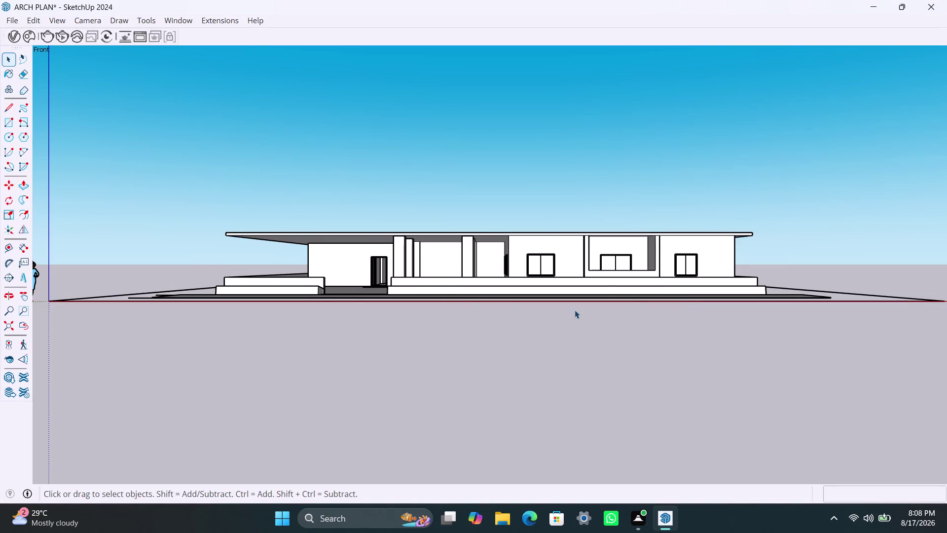
Launch Snipping Tool from Start and begin a new capture.
click(330, 522)
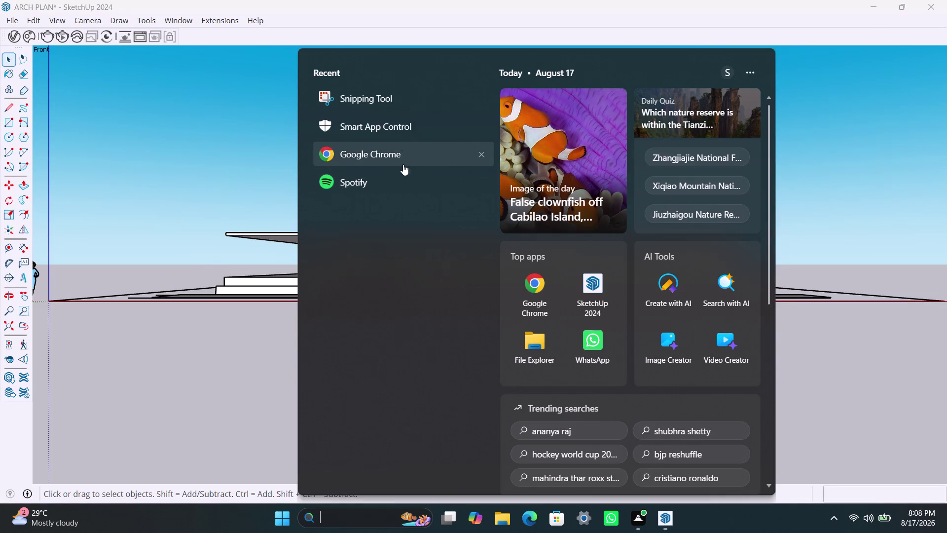
click(394, 108)
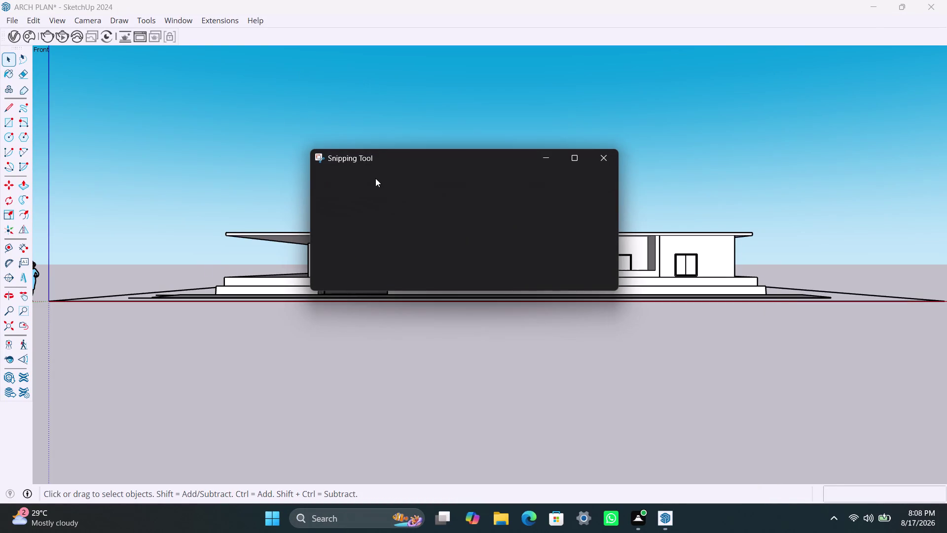
click(342, 185)
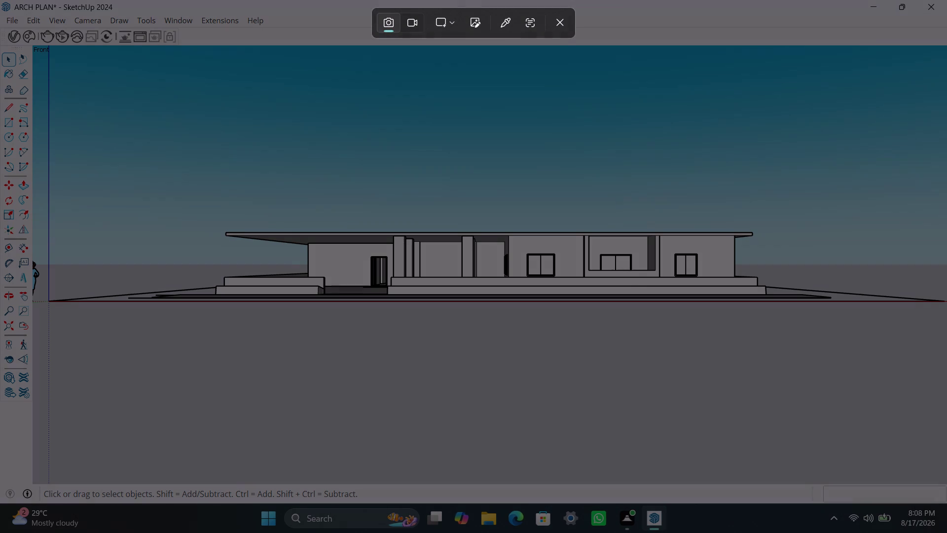
Capture a rectangle around the house's front elevation in SketchUp.
drag(128, 184, 390, 374)
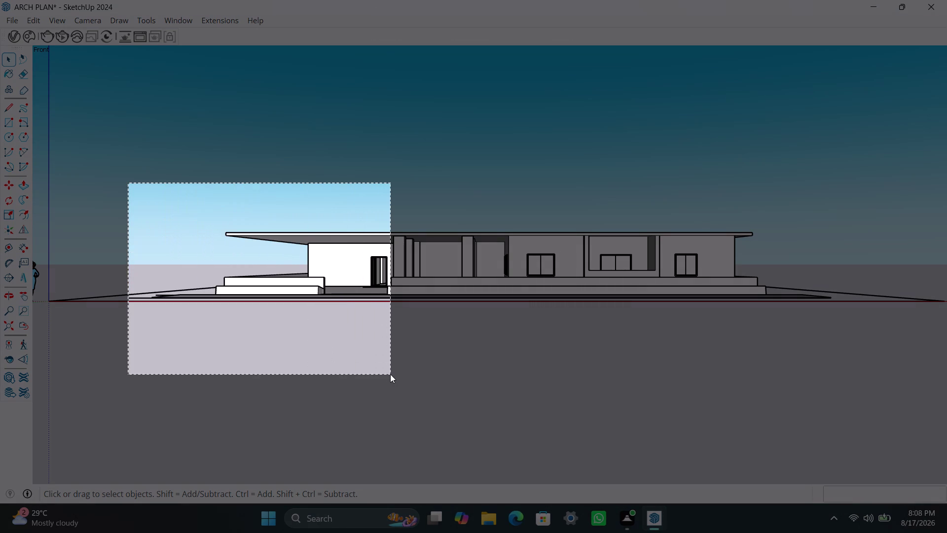
drag(390, 374, 563, 297)
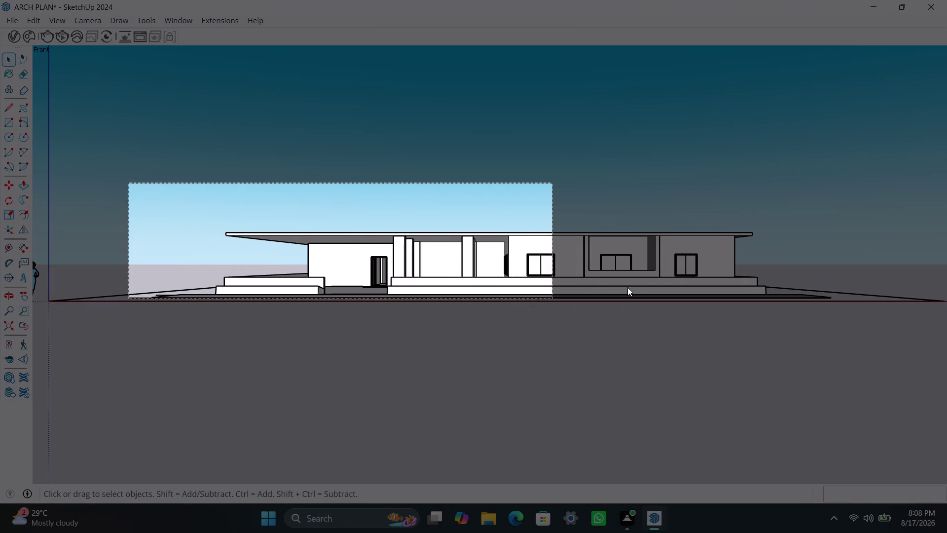
drag(563, 297, 861, 338)
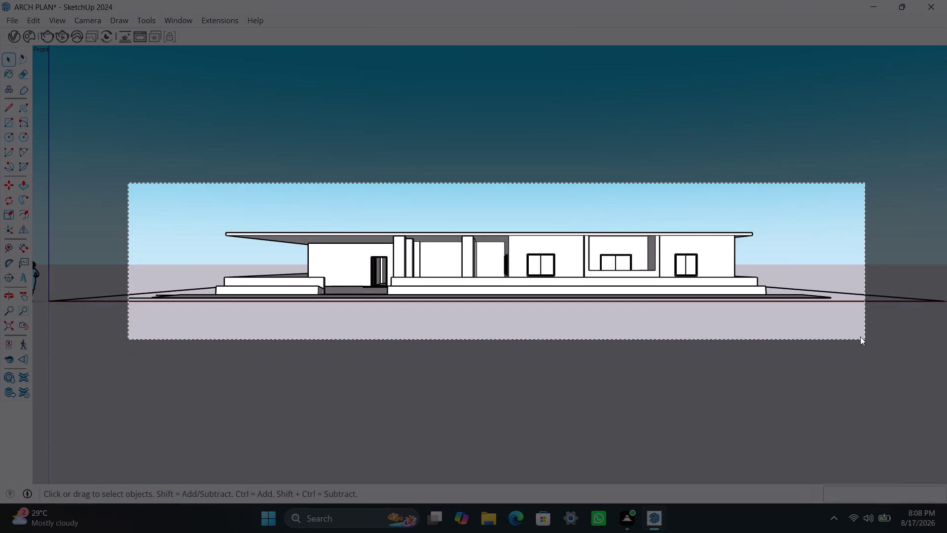
drag(862, 337, 861, 310)
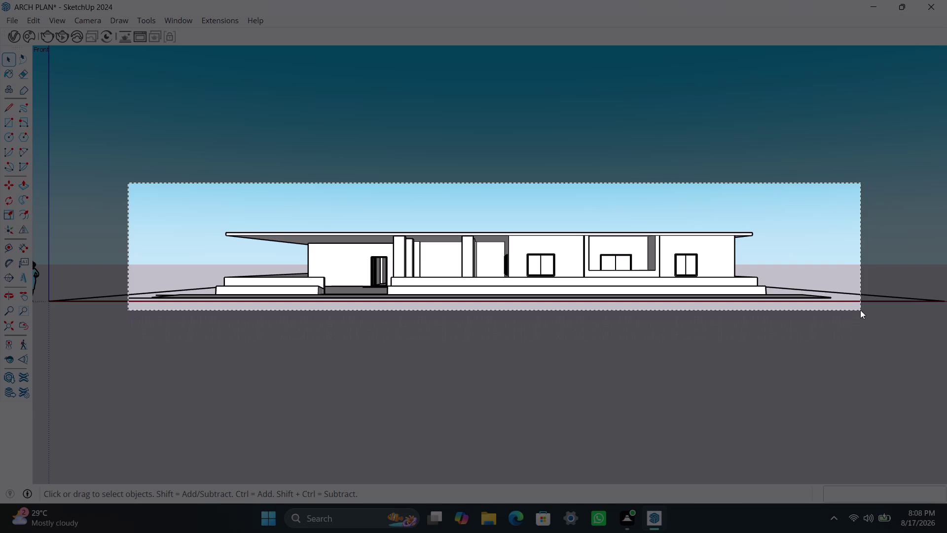
drag(860, 310, 847, 314)
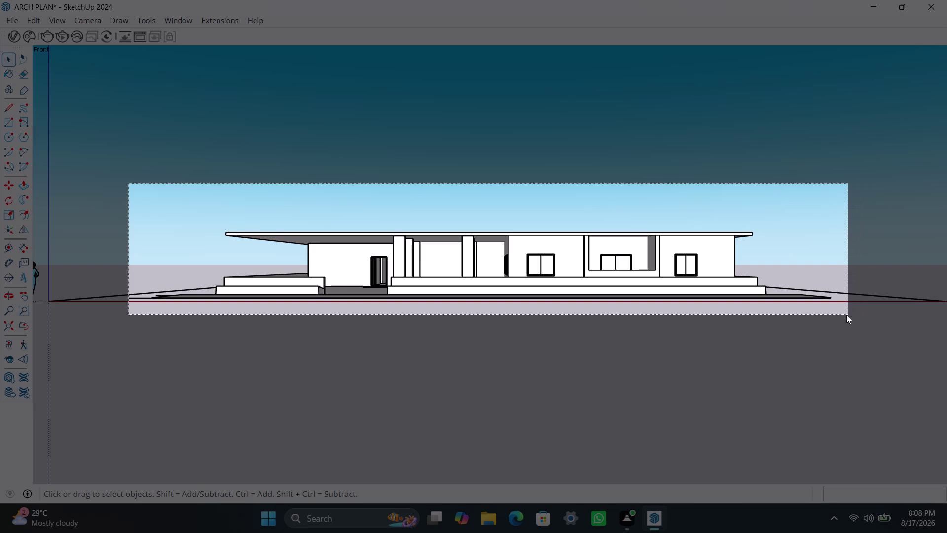
drag(848, 315, 819, 316)
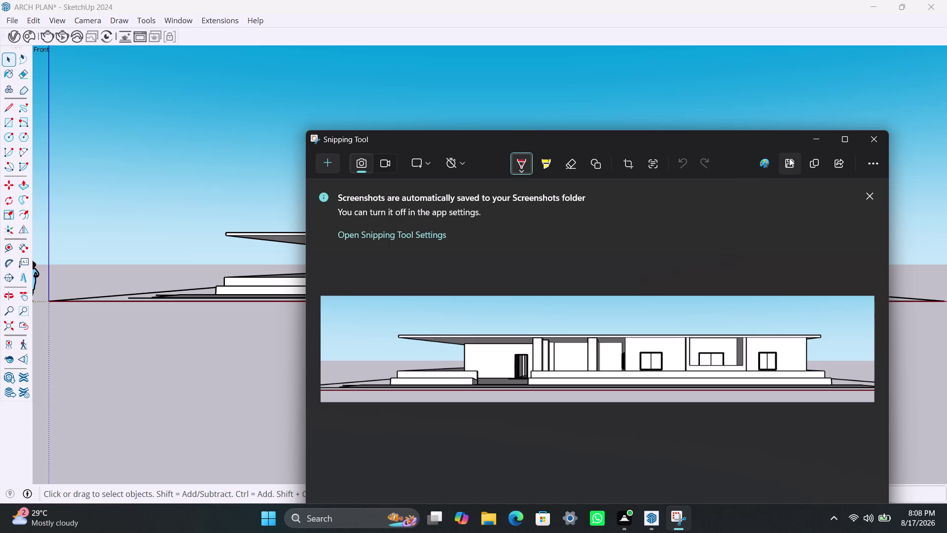
Name the snip 'FRONT VIEW 3BHK' in the Save As dialog.
click(789, 158)
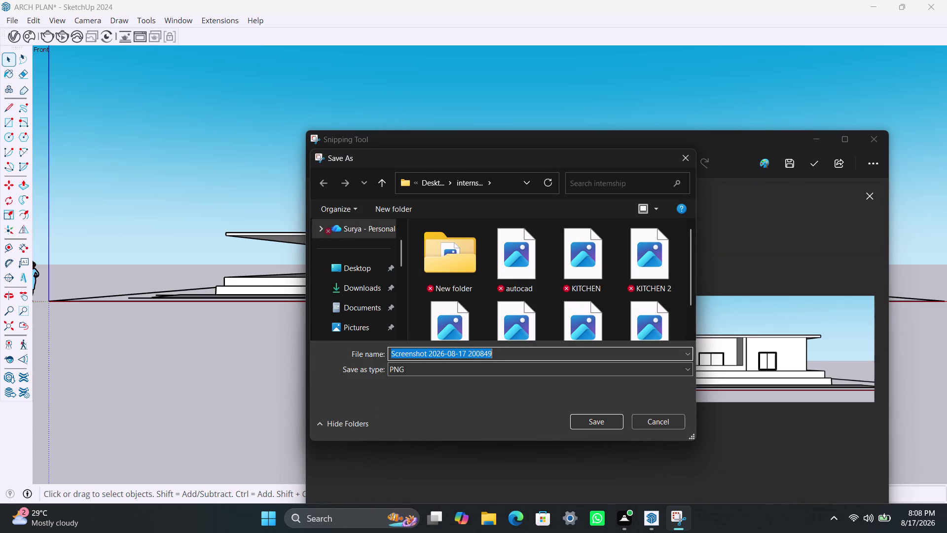
drag(495, 354, 382, 343)
text(FRONT)
key(space)
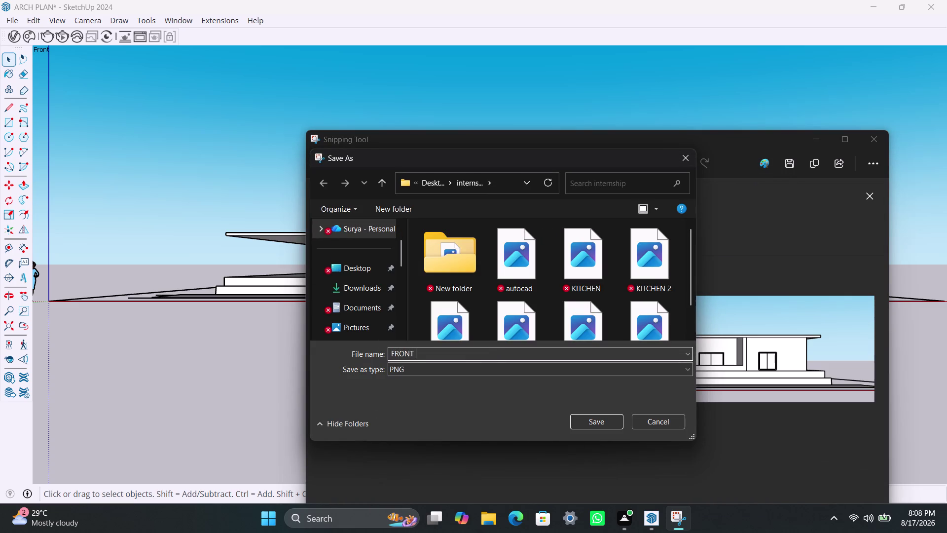
text(VIEW)
key(space)
key(space)
key(BackSpace)
text(3)
text(BHK)
Save it into Desktop > internship and close Snipping Tool.
double_click(364, 258)
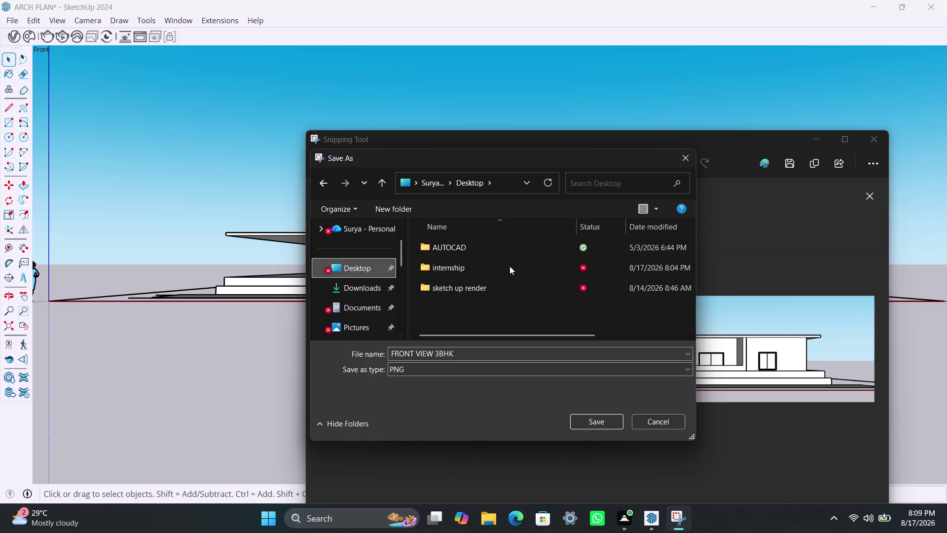
double_click(488, 279)
double_click(367, 269)
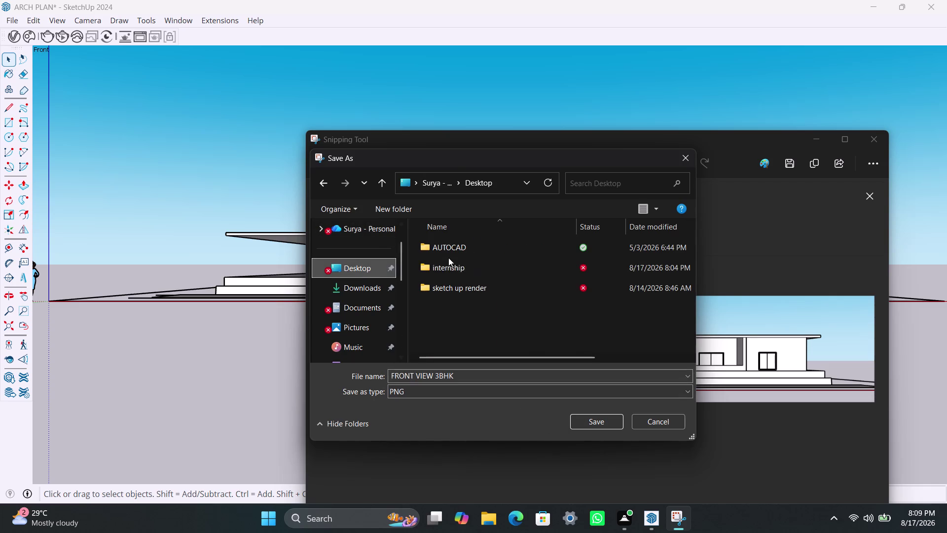
click(448, 258)
double_click(449, 269)
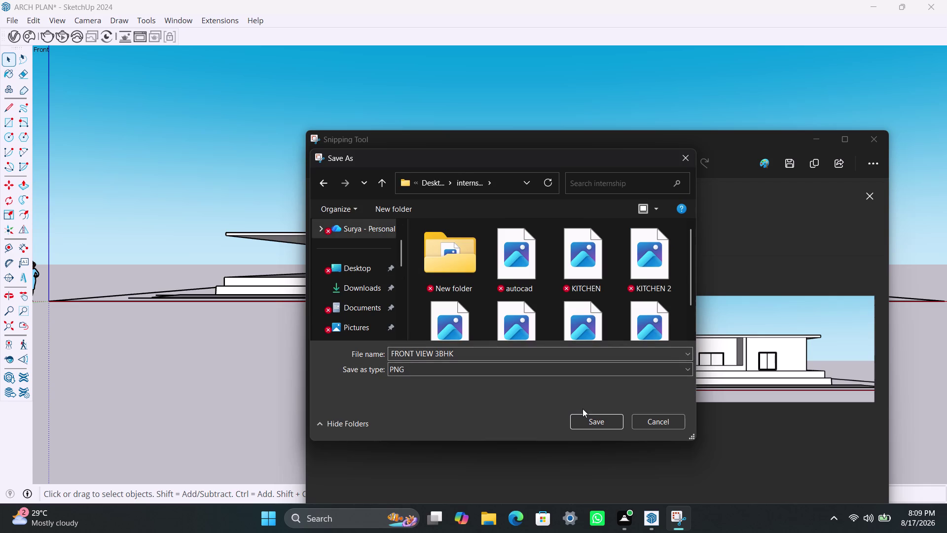
click(589, 428)
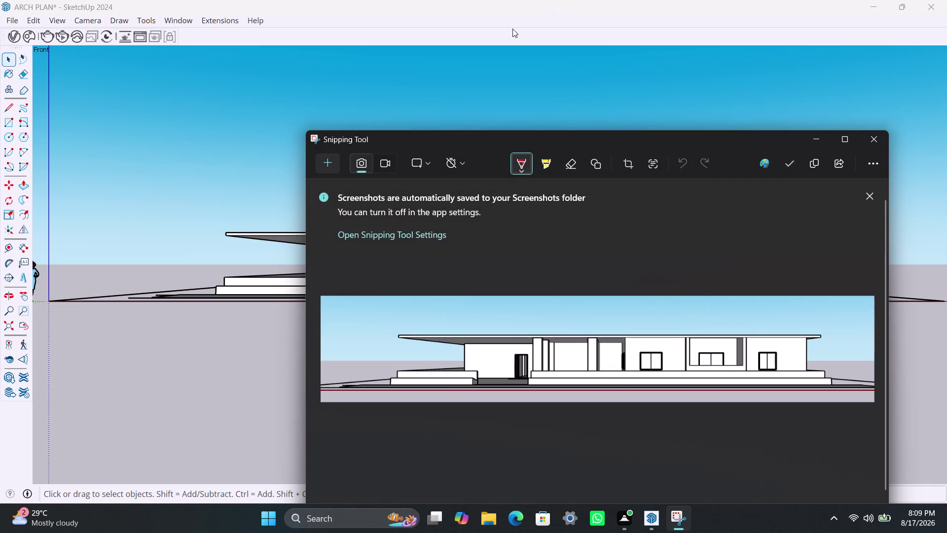
click(878, 146)
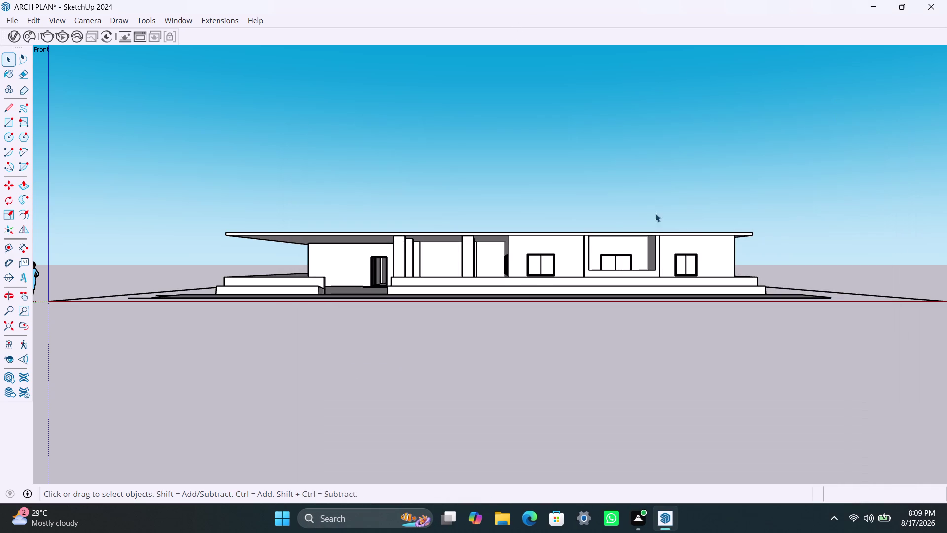
Orbit and zoom to view the house from above, the front and the side.
middle_drag(479, 265, 470, 352)
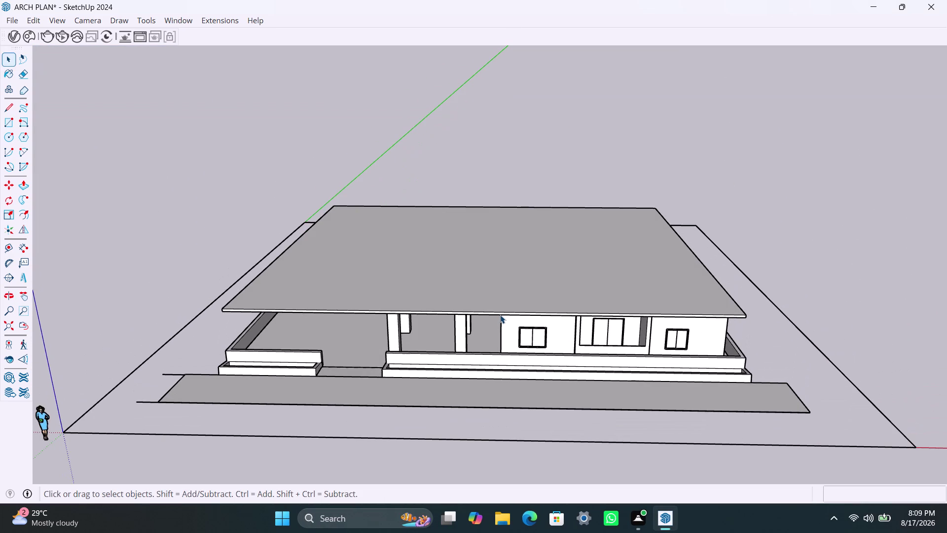
middle_drag(515, 336, 445, 256)
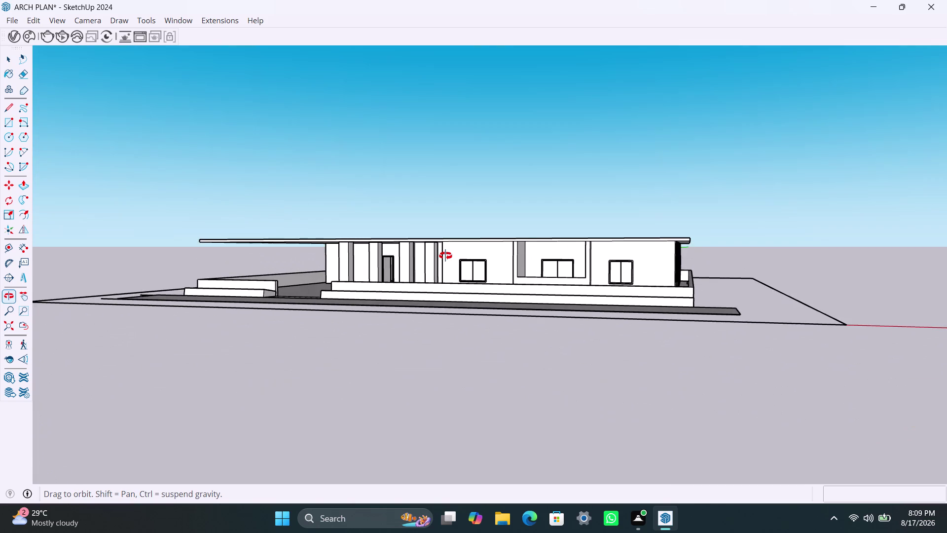
middle_drag(446, 256, 337, 276)
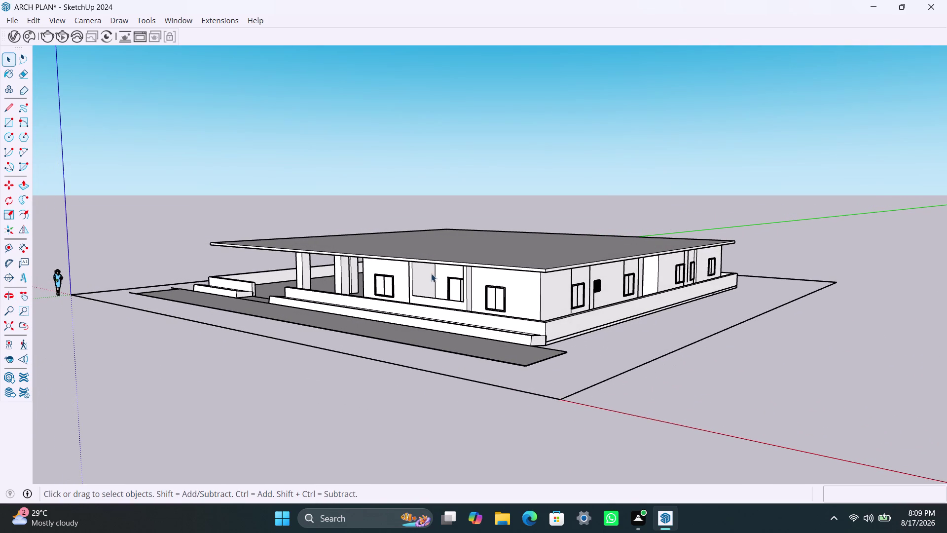
scroll(up, 3)
scroll(up, 3)
middle_drag(467, 284, 442, 283)
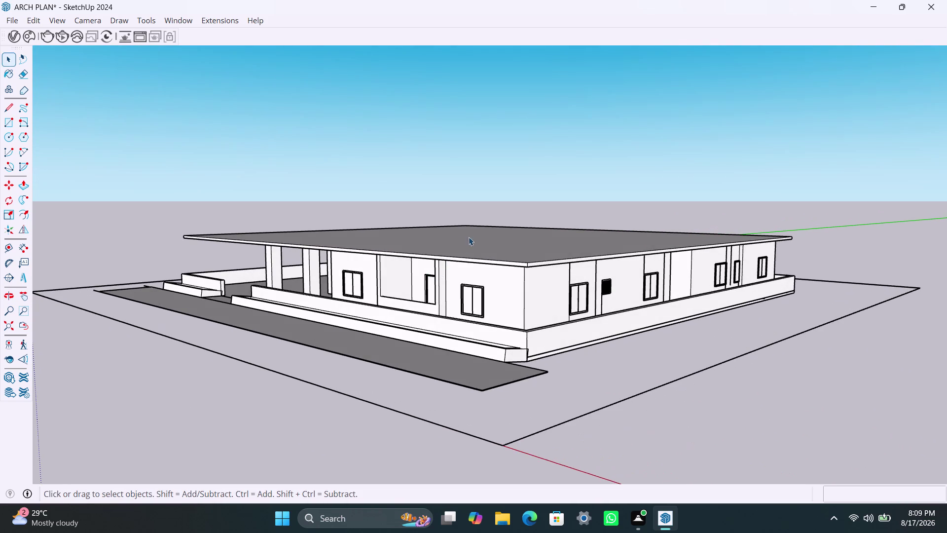
scroll(up, 3)
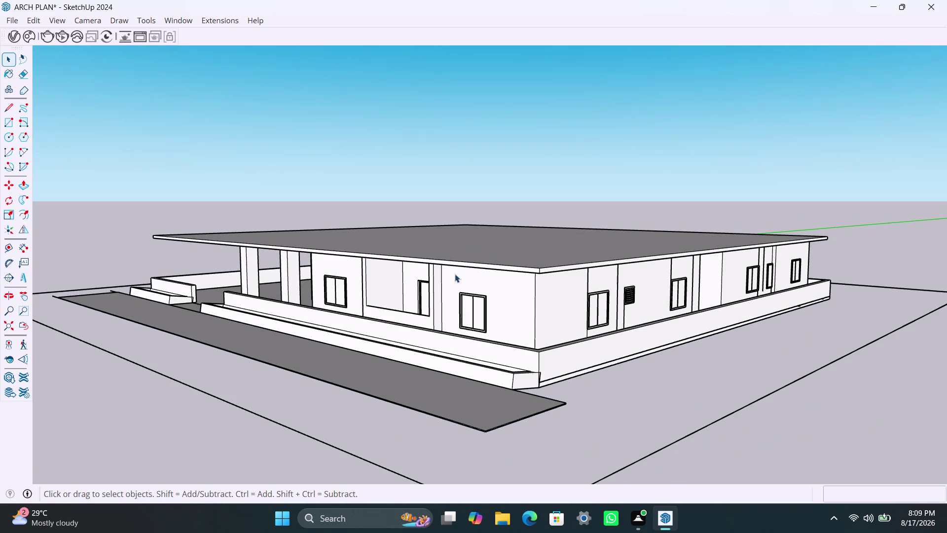
middle_drag(473, 313, 495, 319)
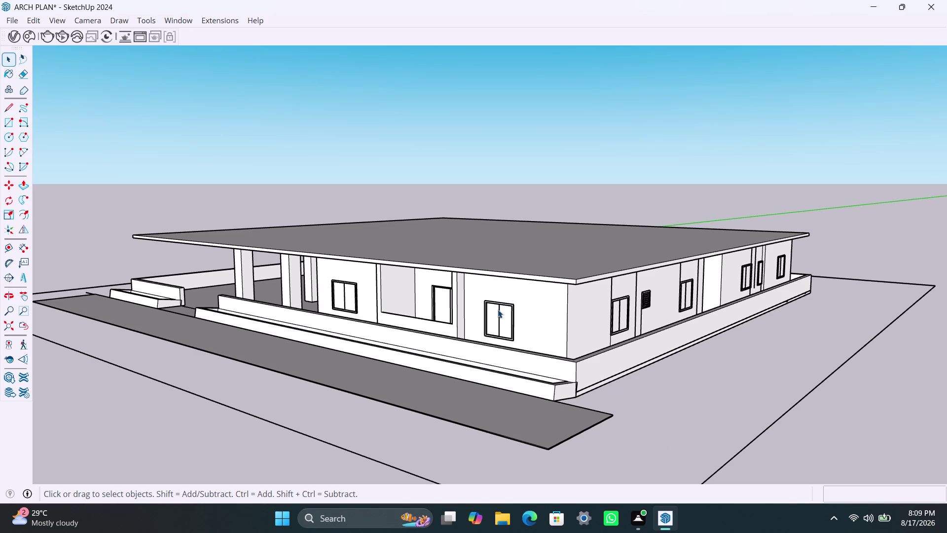
Orbit along the porch columns around to the rear courtyard, then return to Select.
middle_drag(512, 329, 540, 331)
middle_drag(540, 330, 750, 332)
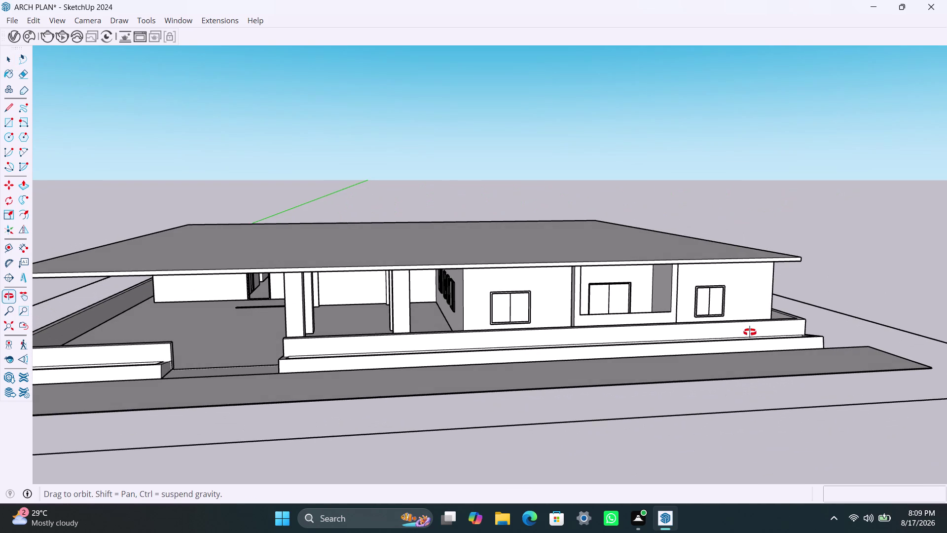
middle_drag(749, 332, 723, 331)
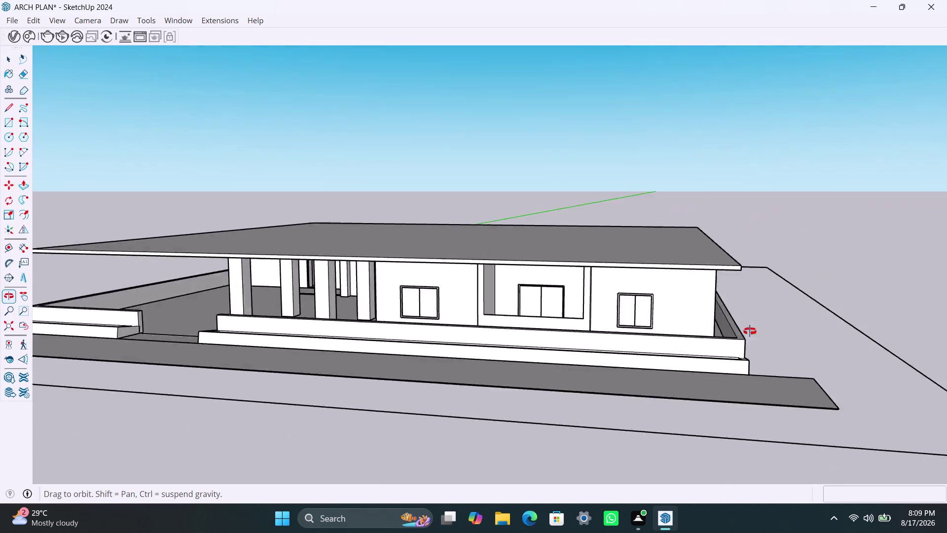
middle_drag(723, 331, 946, 310)
scroll(down, 3)
middle_drag(427, 355, 464, 343)
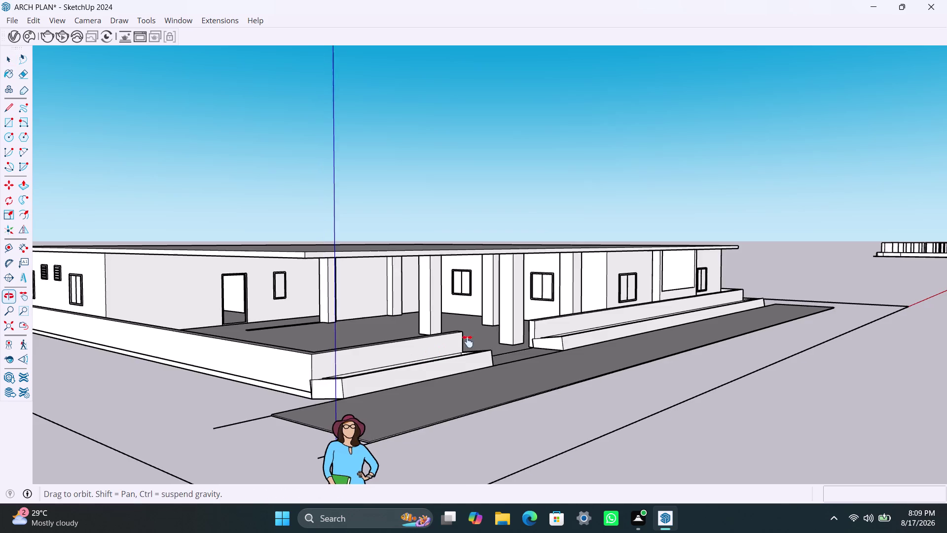
middle_drag(464, 342, 484, 331)
key(space)
click(490, 406)
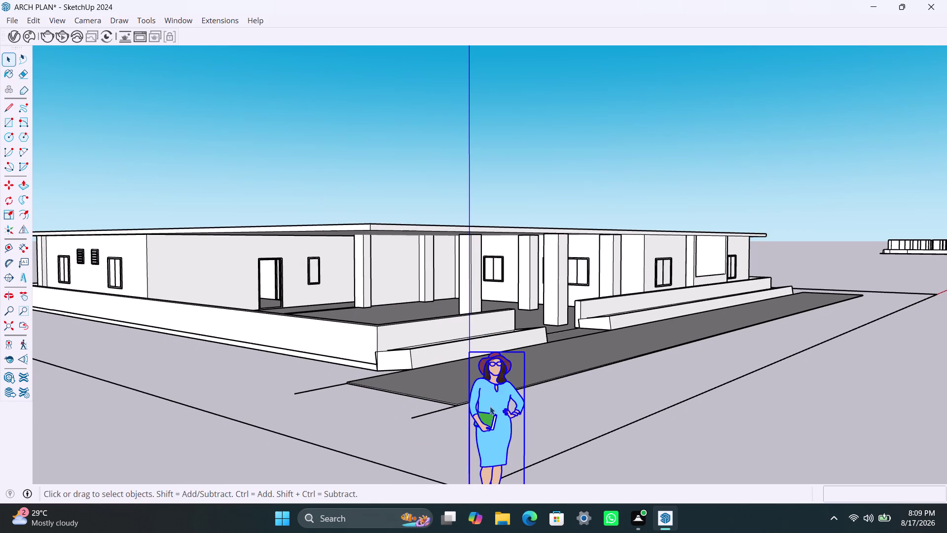
key(Delete)
click(423, 413)
key(Delete)
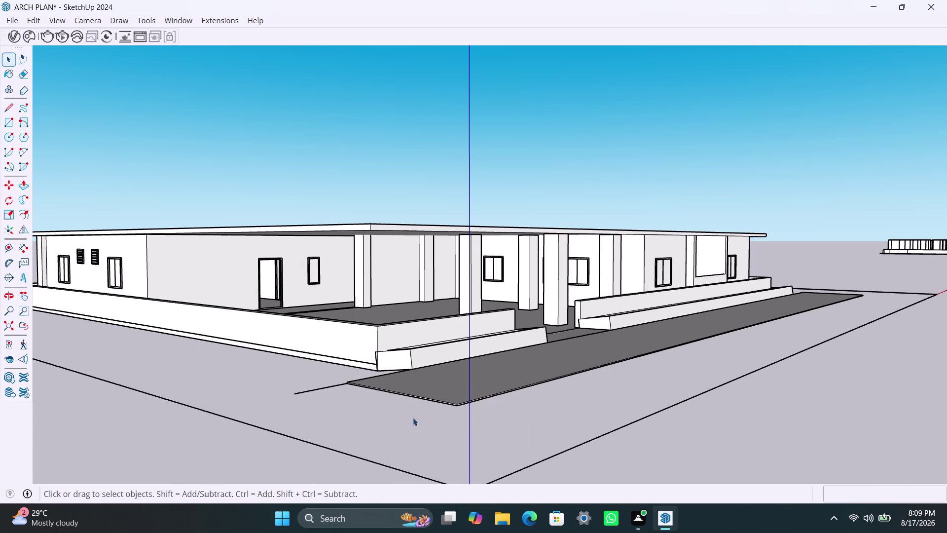
click(316, 389)
key(Delete)
scroll(down, 3)
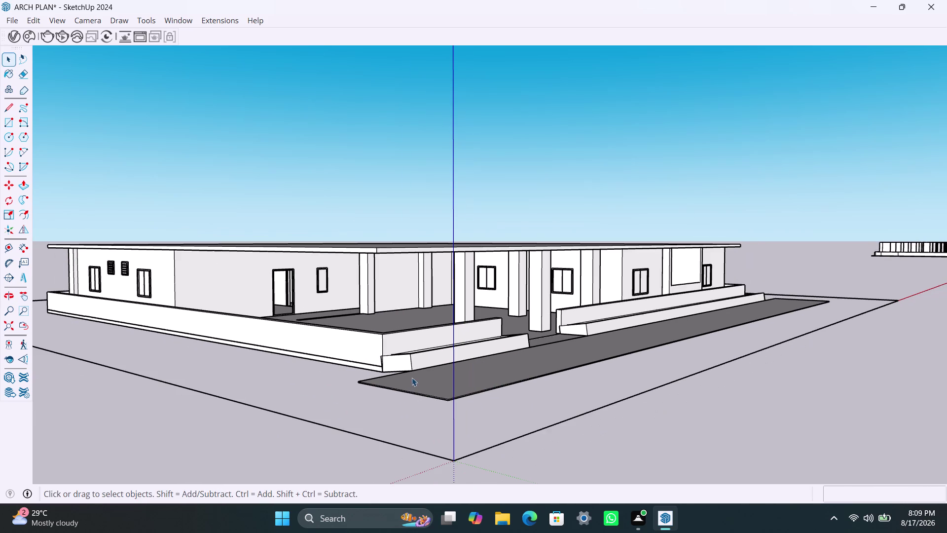
middle_drag(412, 377, 410, 413)
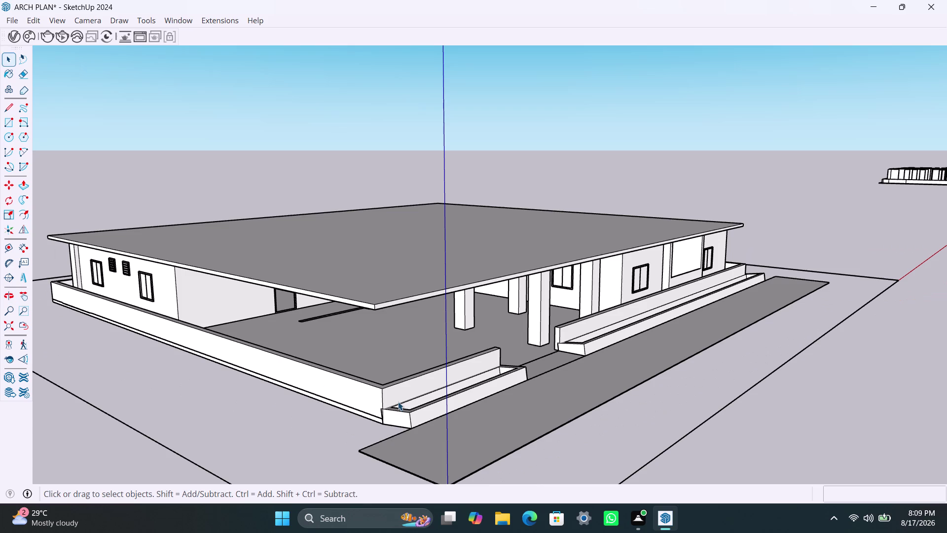
middle_drag(398, 401, 402, 345)
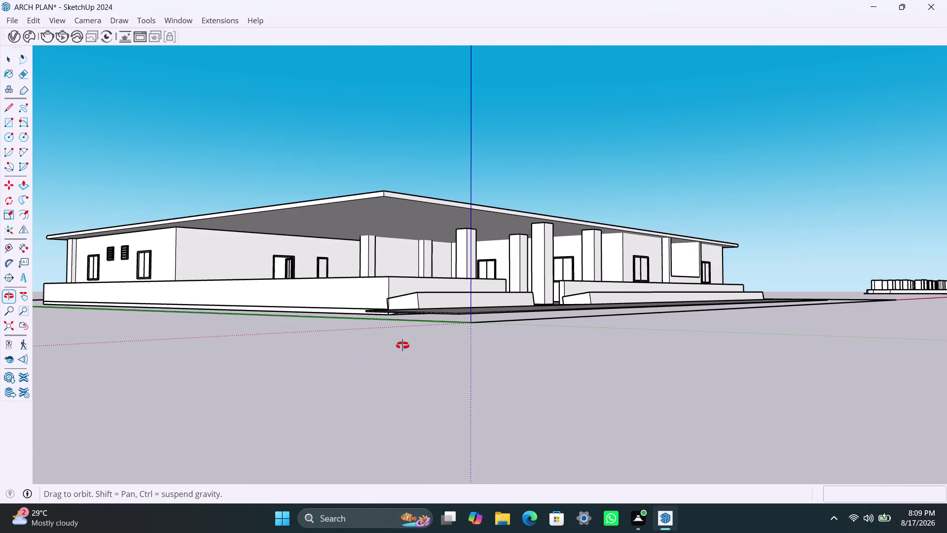
middle_drag(402, 345, 400, 375)
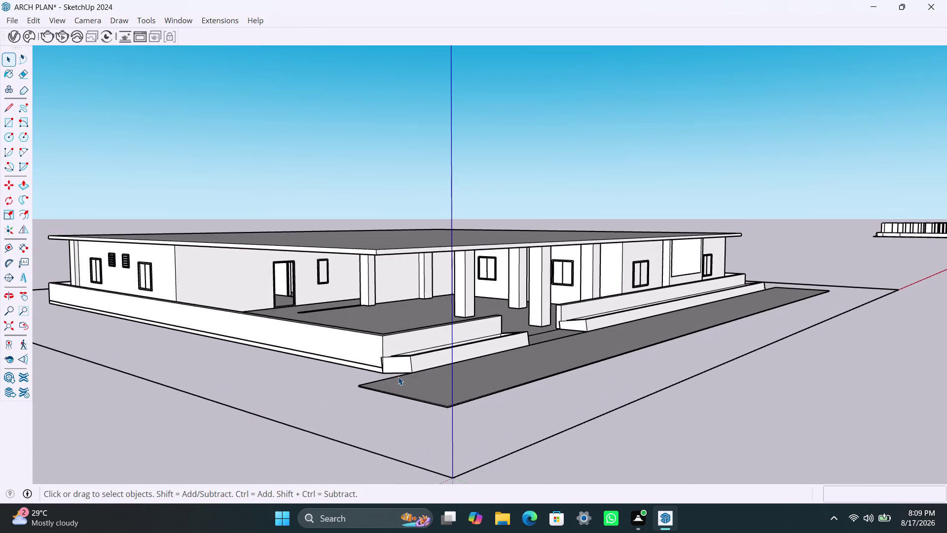
scroll(up, 3)
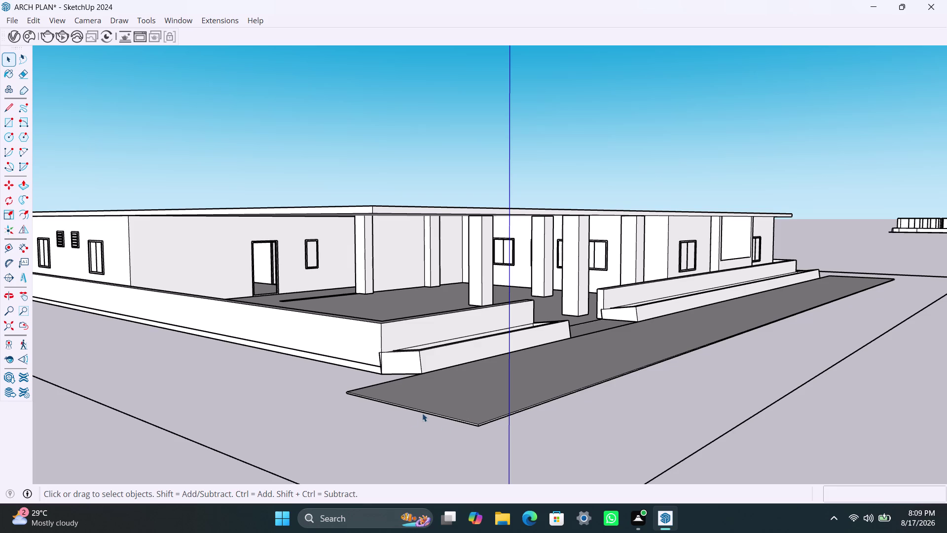
middle_drag(446, 380, 468, 360)
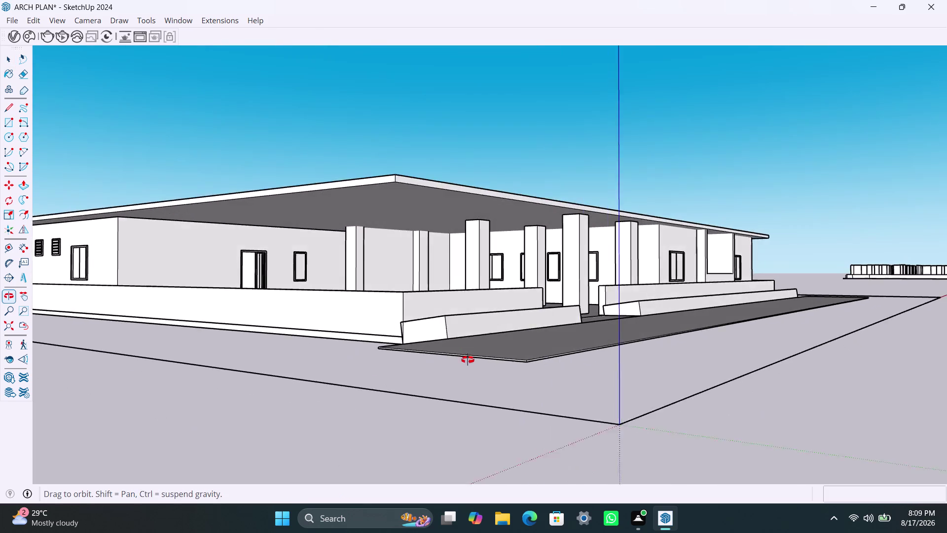
middle_drag(467, 359, 505, 371)
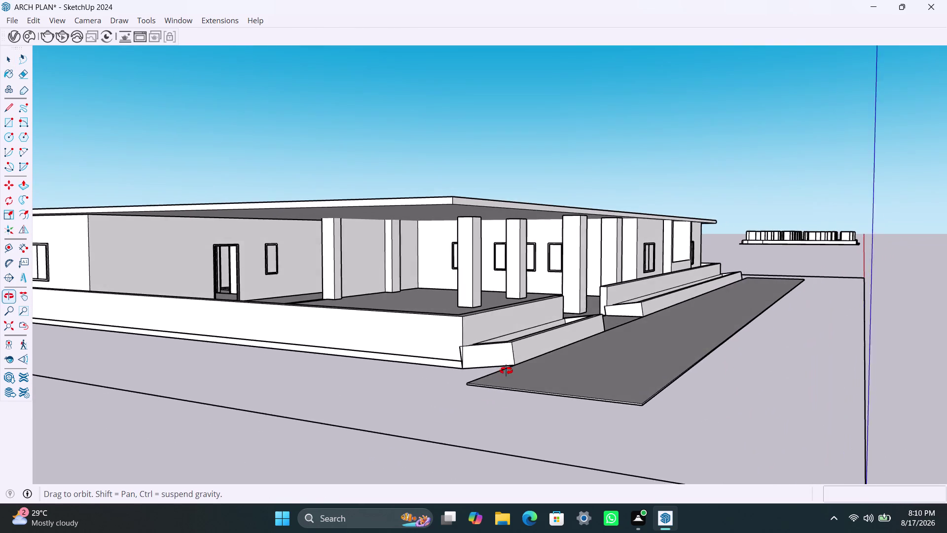
middle_drag(505, 371, 415, 394)
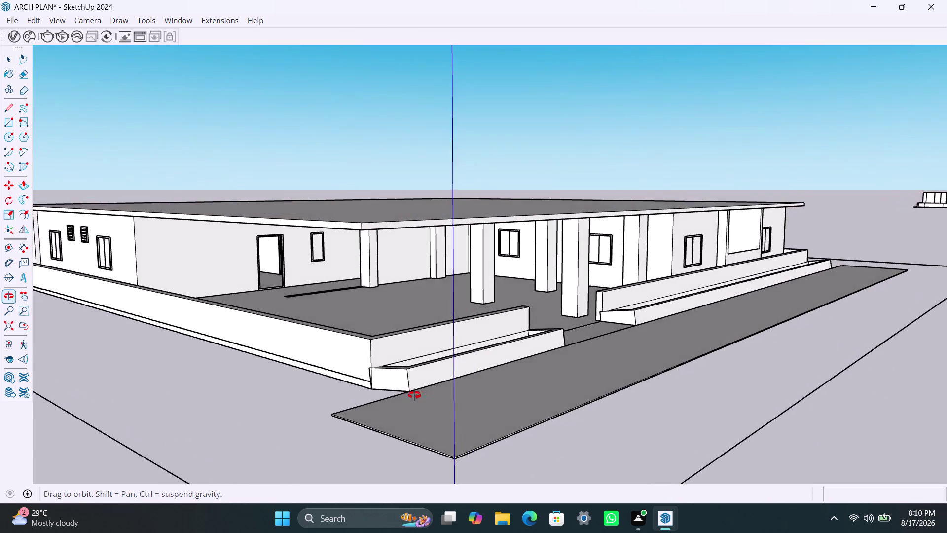
middle_drag(416, 394, 422, 370)
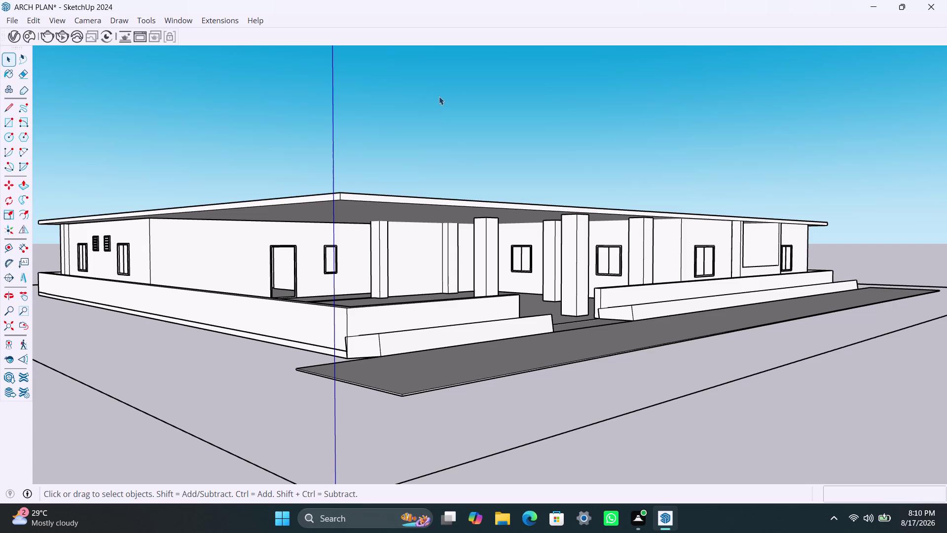
Save the ARCH PLAN model, then orbit to view the roof and long side elevation.
key(ctrl+s)
scroll(down, 3)
middle_drag(440, 229, 430, 266)
scroll(up, 3)
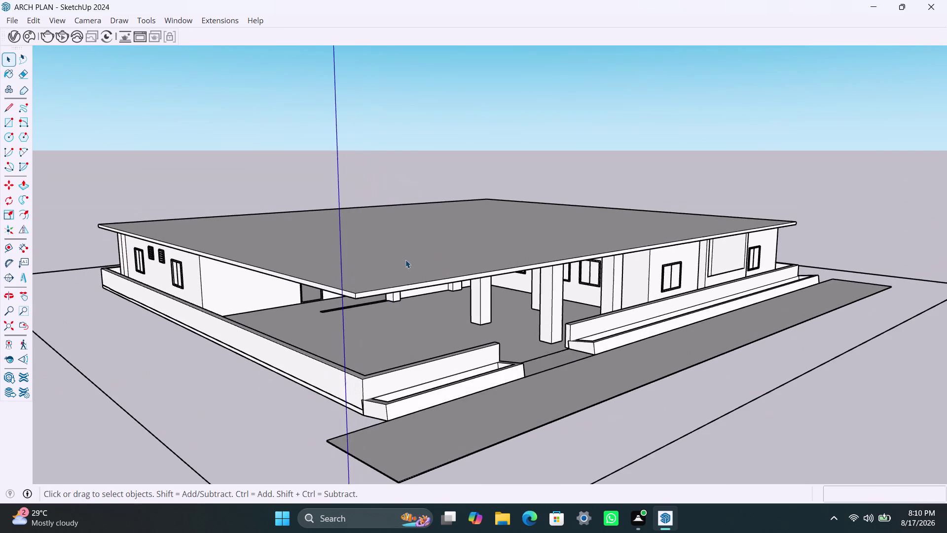
middle_drag(405, 263, 527, 229)
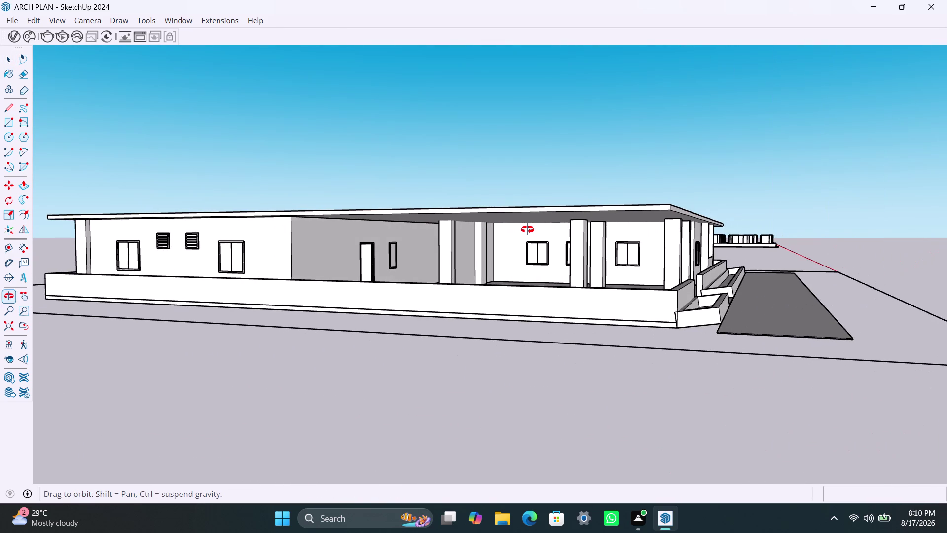
middle_drag(527, 229, 502, 229)
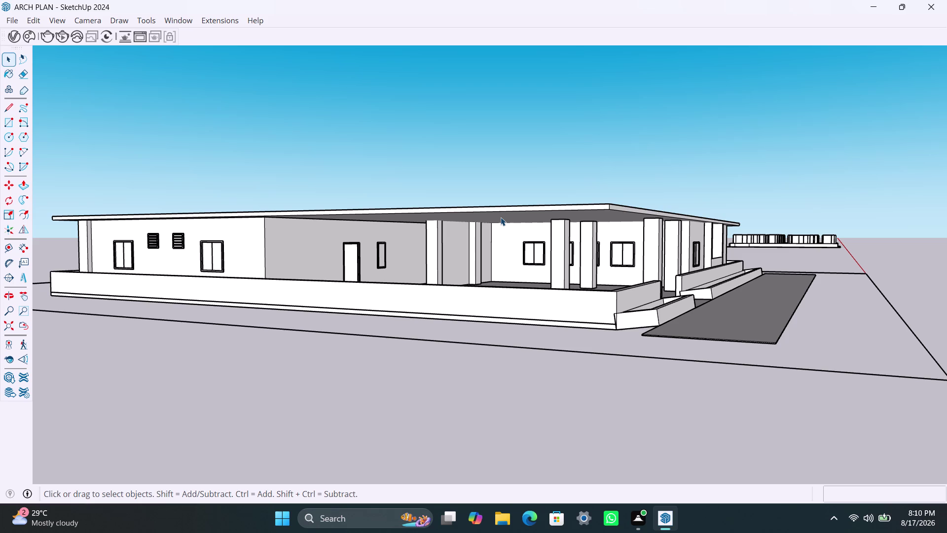
scroll(down, 3)
middle_drag(539, 265, 536, 309)
scroll(up, 3)
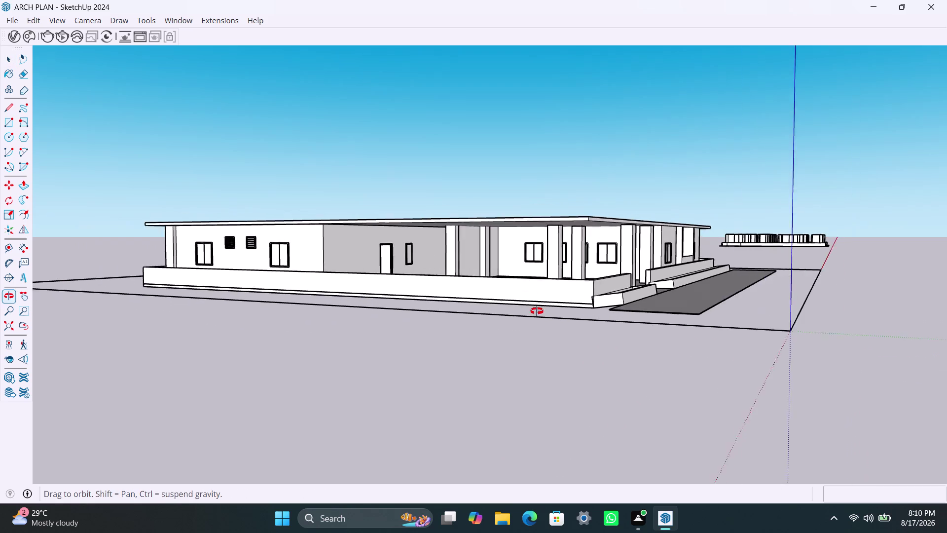
middle_drag(537, 309, 538, 314)
scroll(up, 3)
Orbit and zoom over the roof, rear wall and courtyard to a straight-on elevation.
middle_drag(543, 310, 401, 288)
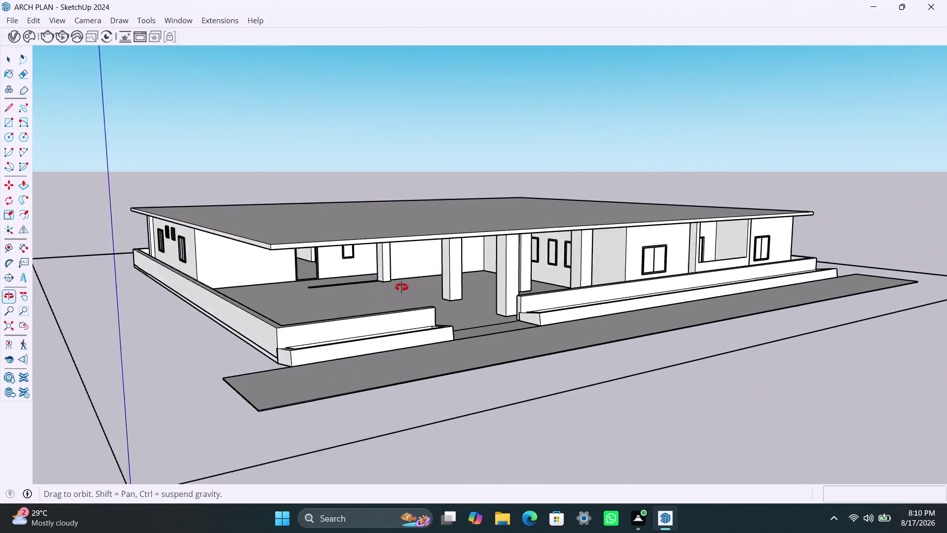
middle_drag(401, 288, 717, 256)
scroll(up, 3)
middle_drag(325, 250, 638, 250)
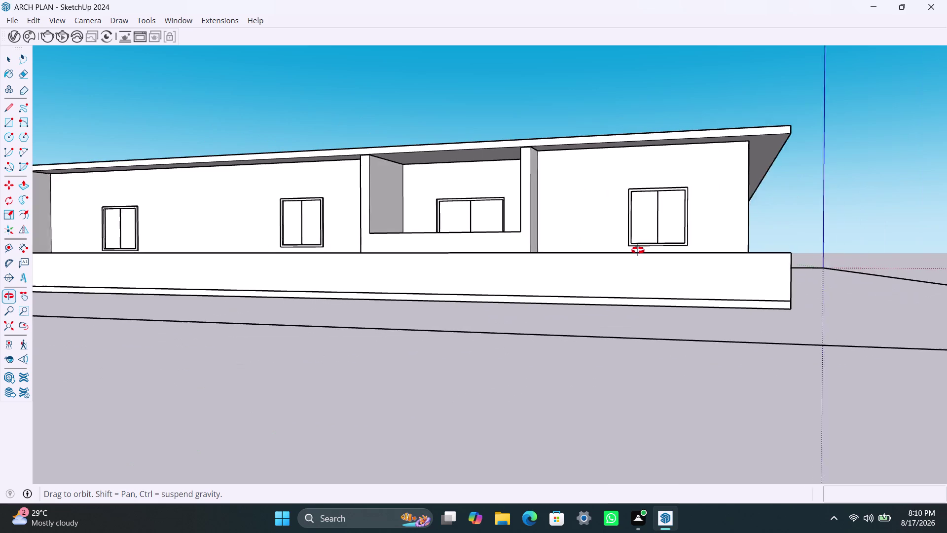
middle_drag(638, 250, 242, 246)
scroll(down, 3)
middle_drag(599, 245, 338, 250)
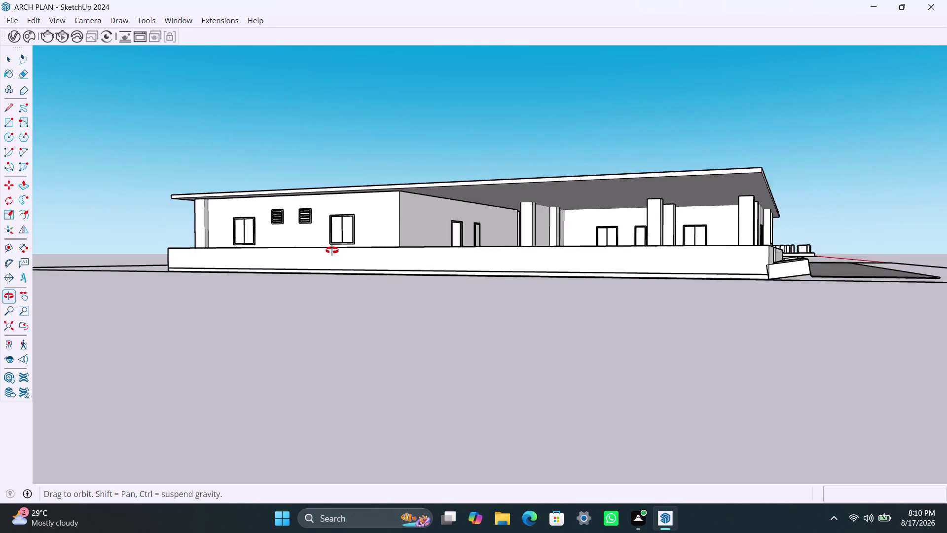
middle_drag(338, 250, 309, 252)
scroll(up, 3)
middle_drag(557, 240, 418, 260)
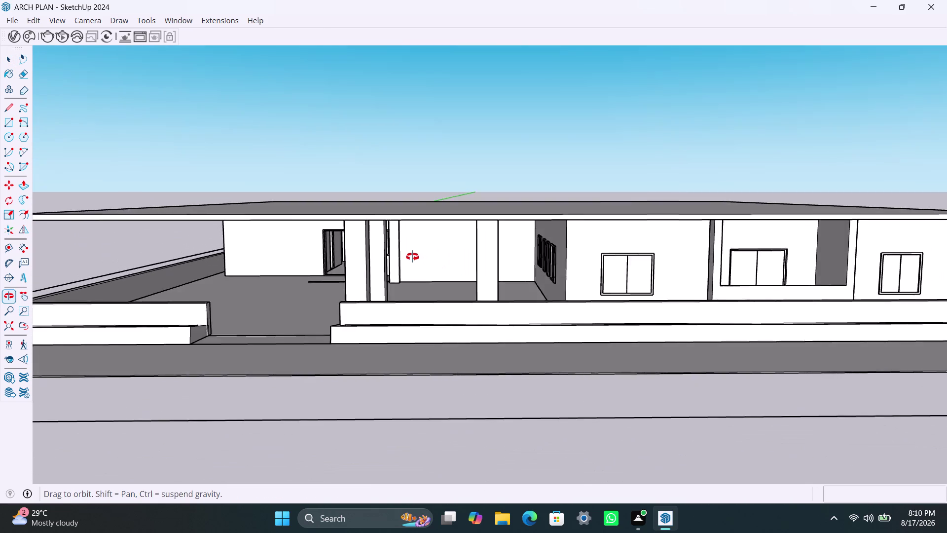
middle_drag(418, 261, 411, 255)
scroll(down, 3)
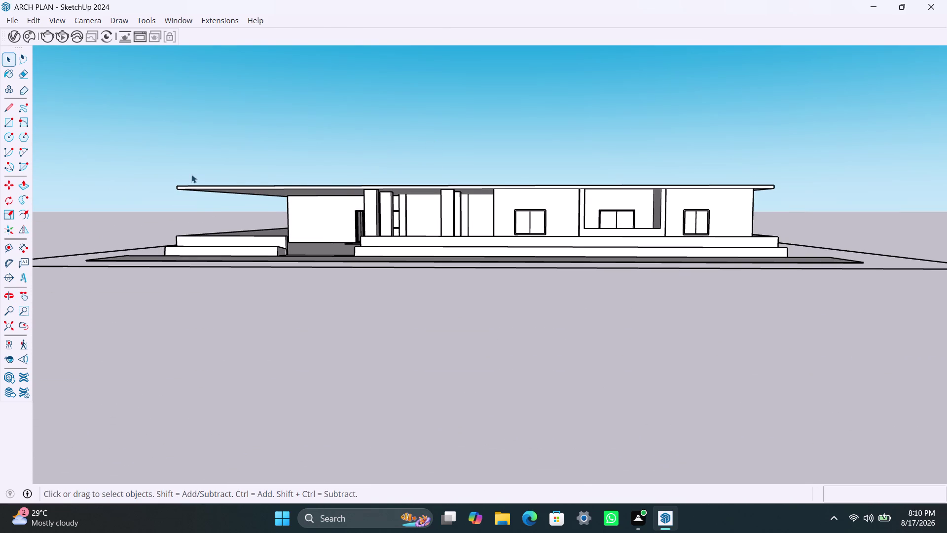
Open V-Ray's Asset Editor and expand its material preview and settings panel.
key(ctrl+s)
click(10, 43)
click(10, 37)
click(16, 38)
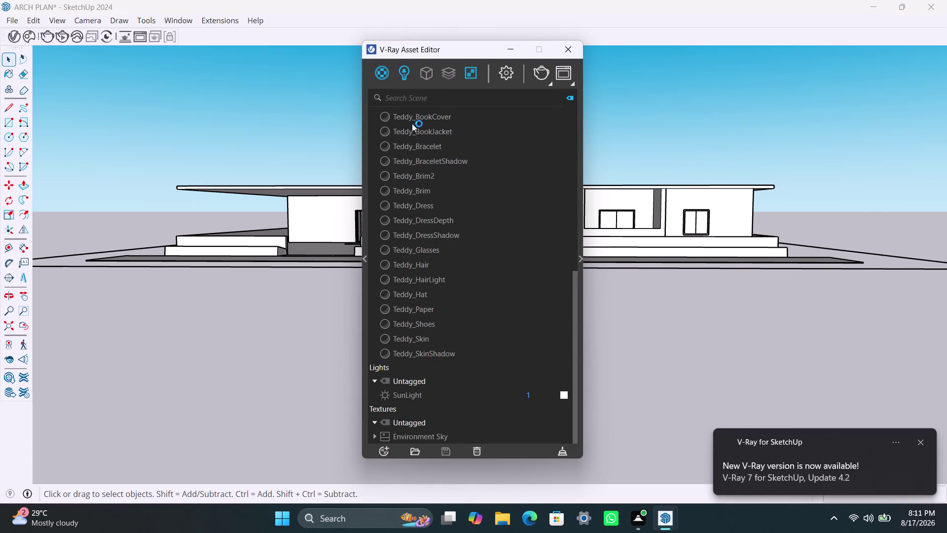
click(578, 256)
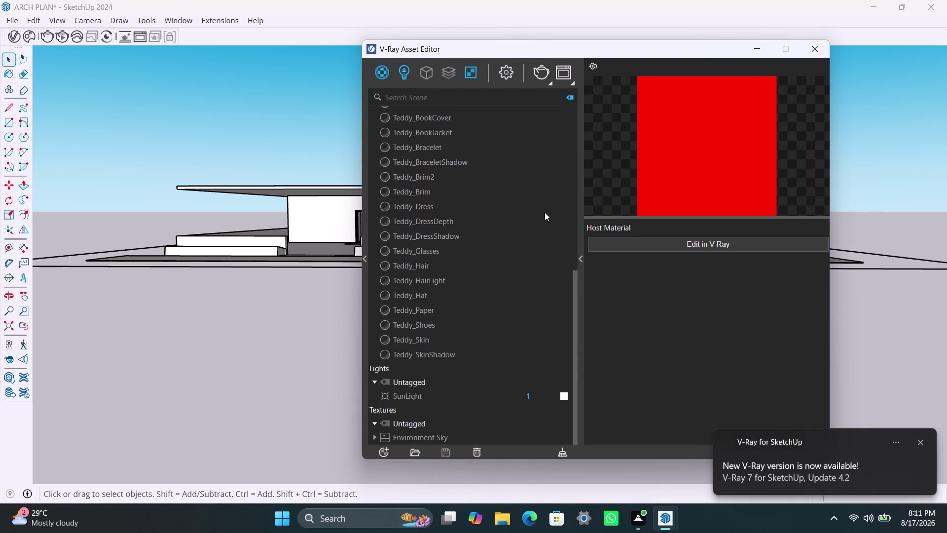
Delete all the Teddy materials from the V-Ray material list.
click(421, 118)
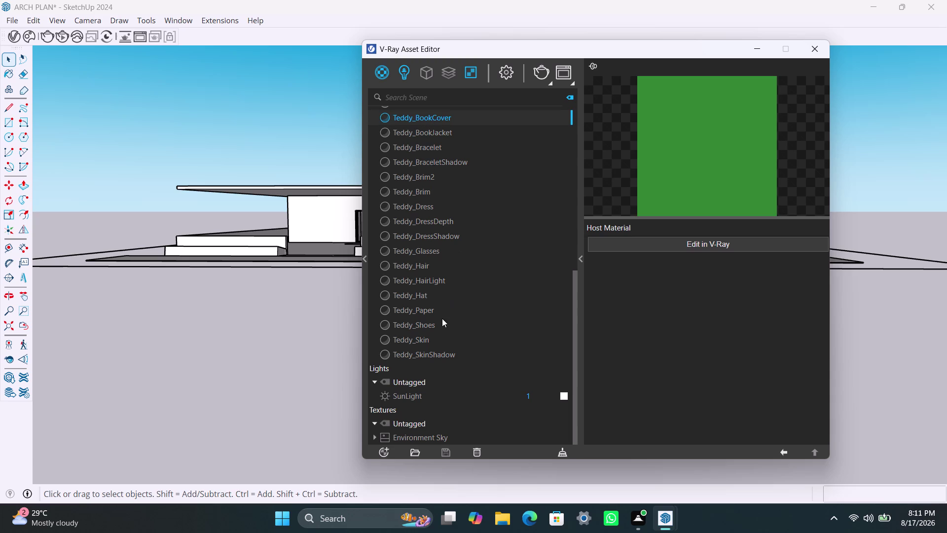
scroll(down, 3)
click(441, 353)
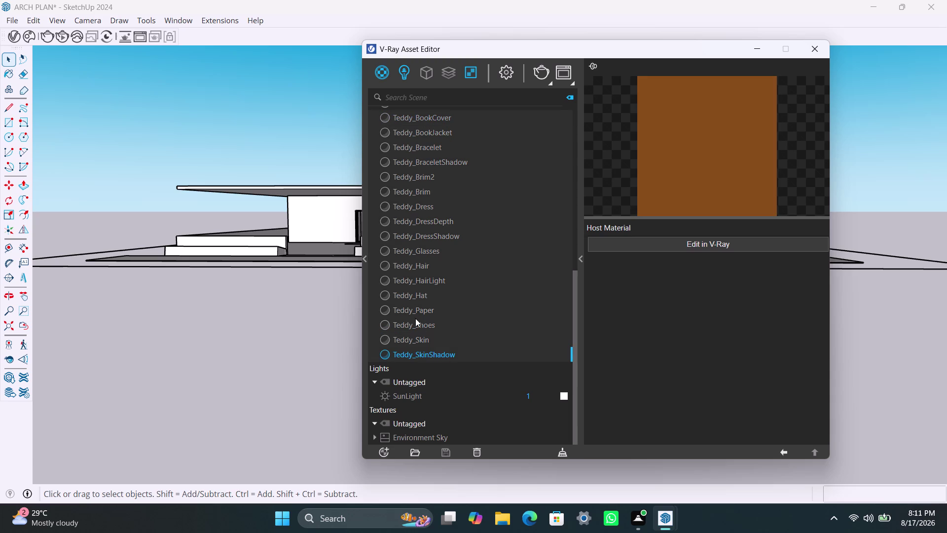
click(477, 452)
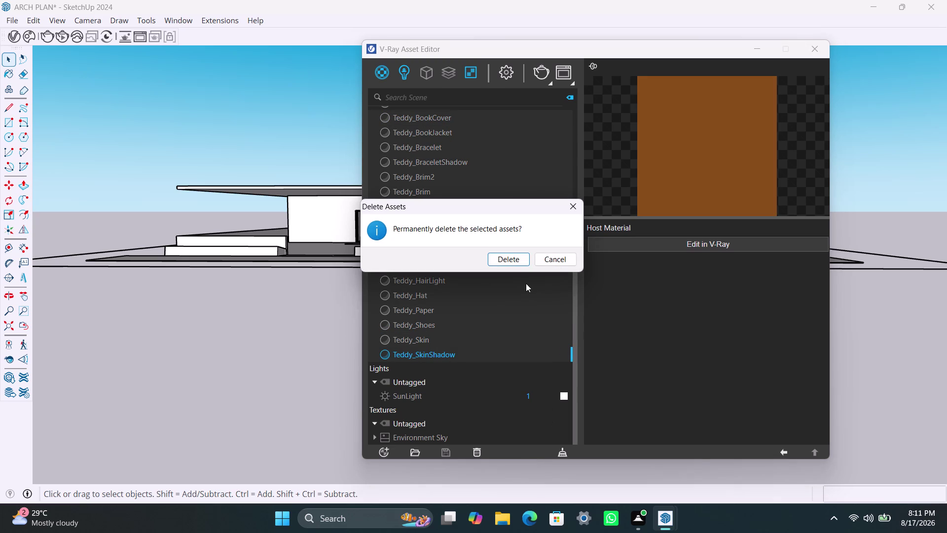
click(507, 258)
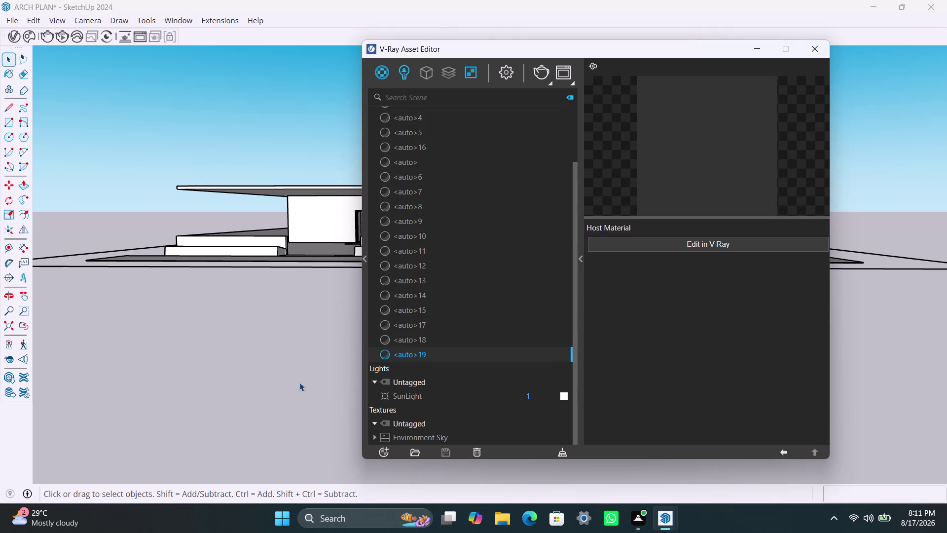
Delete all the <auto> materials, leaving only Generic alongside SunLight.
scroll(up, 3)
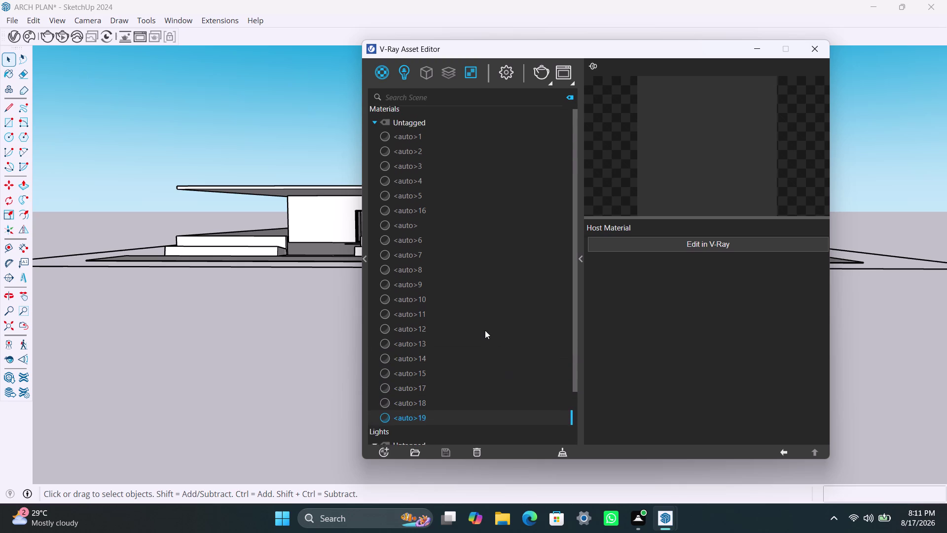
scroll(up, 3)
scroll(up, 3)
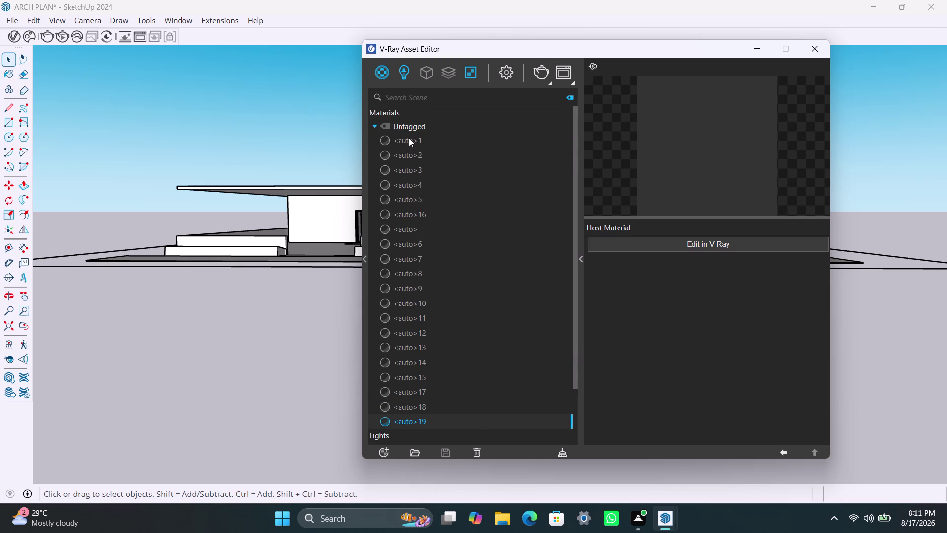
click(409, 138)
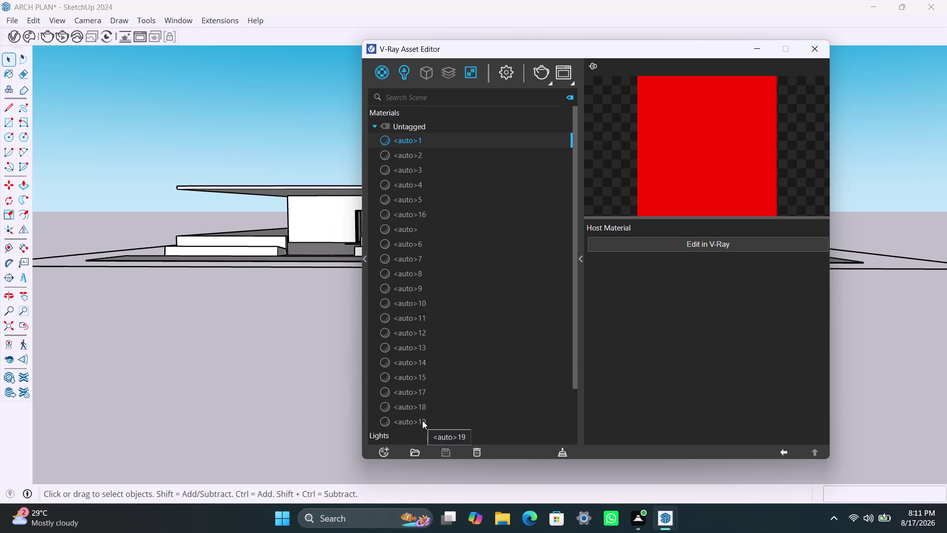
scroll(down, 3)
click(397, 358)
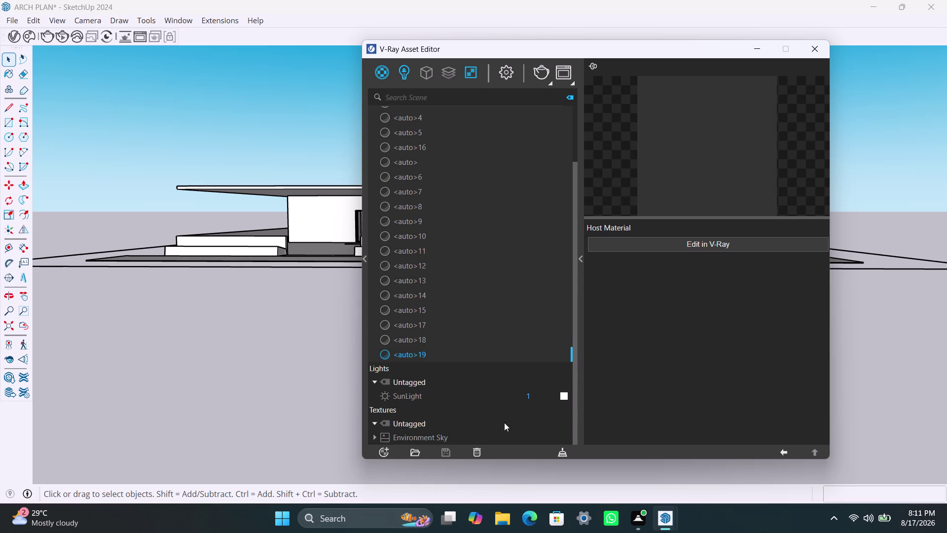
click(479, 451)
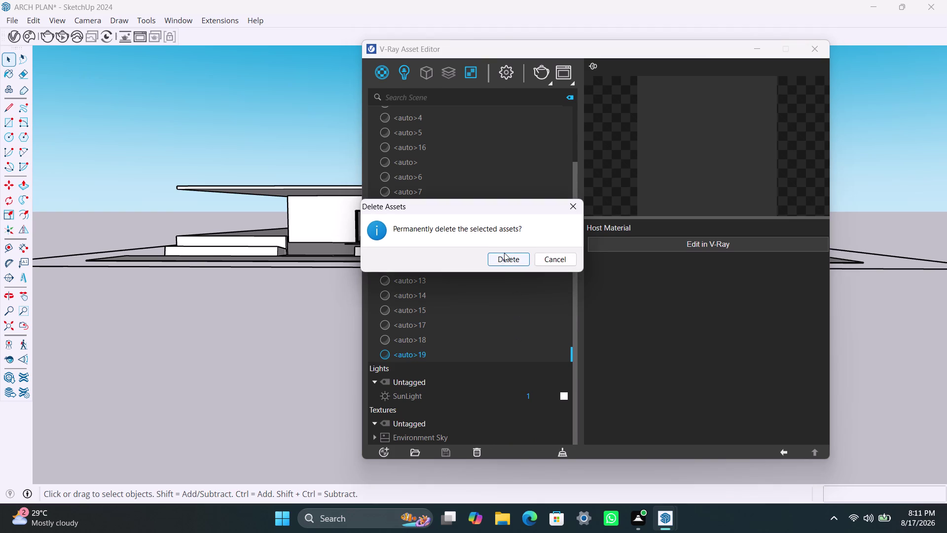
click(506, 254)
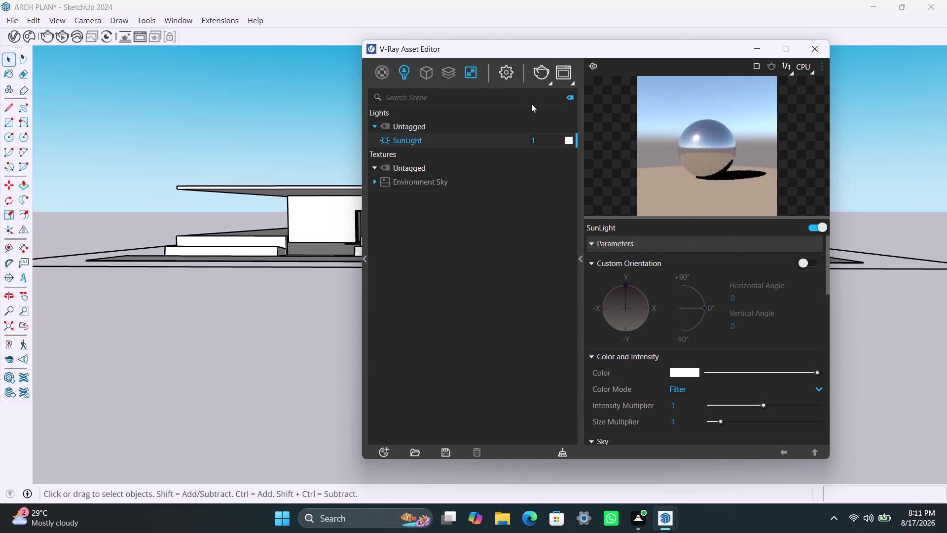
scroll(up, 3)
click(385, 80)
Select the Generic material and check its context menu without choosing anything.
click(434, 92)
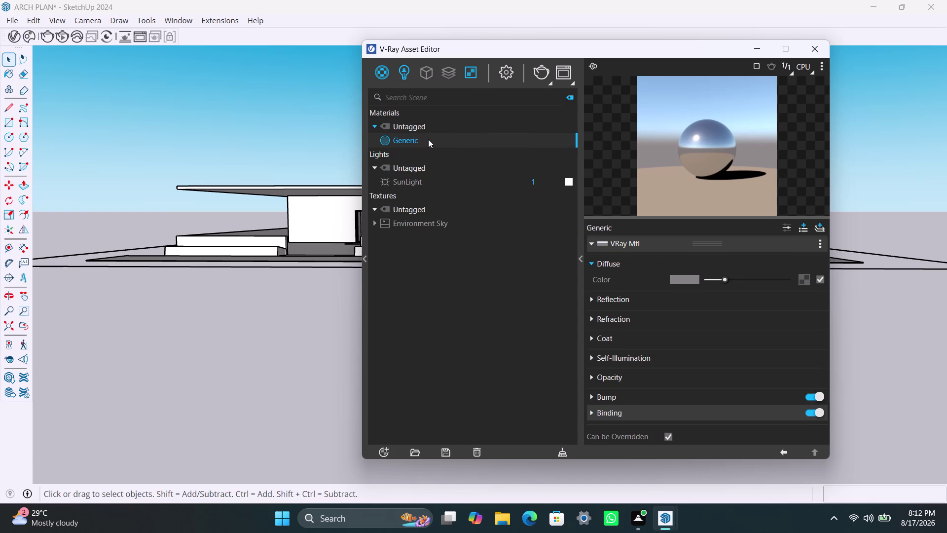
click(439, 142)
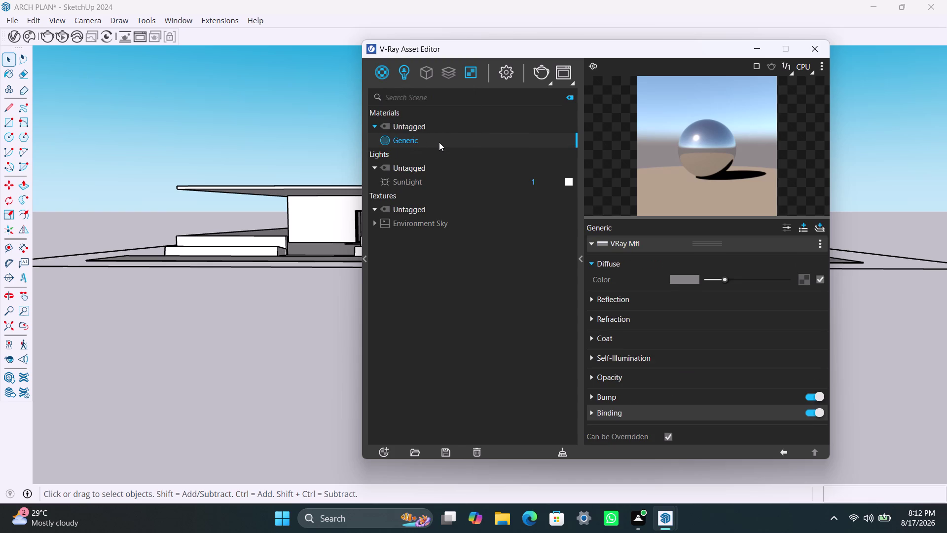
right_click(439, 142)
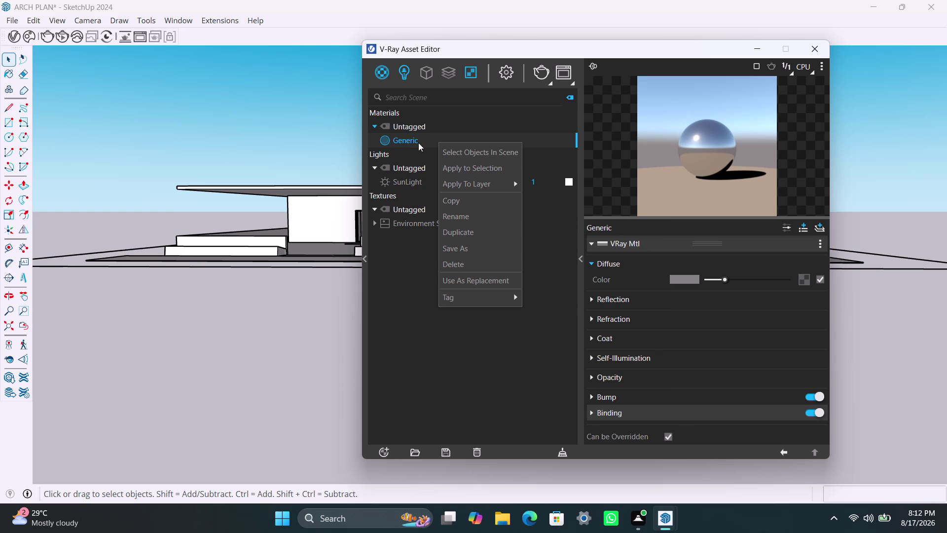
click(419, 142)
right_click(433, 142)
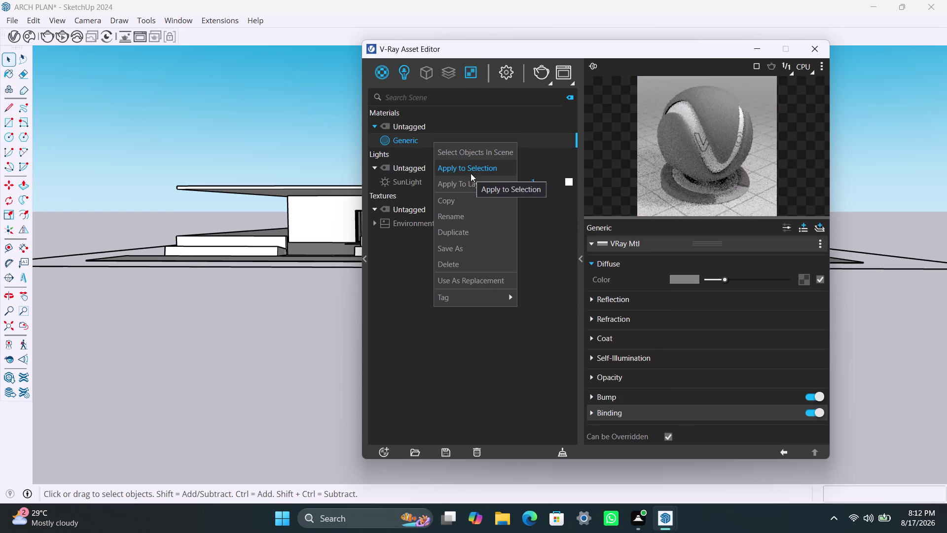
right_click(429, 142)
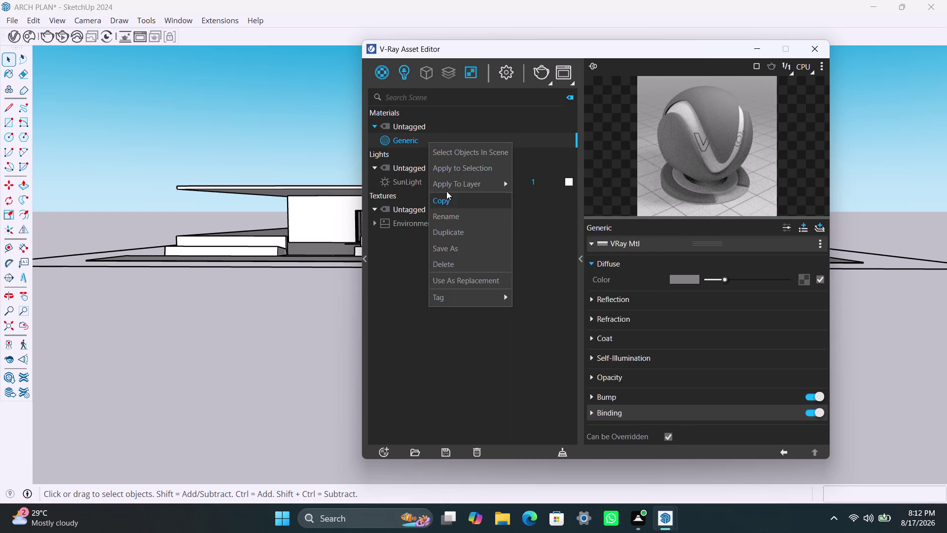
click(412, 143)
Put the Generic material's name into edit mode with the whole name selected.
click(416, 143)
double_click(417, 142)
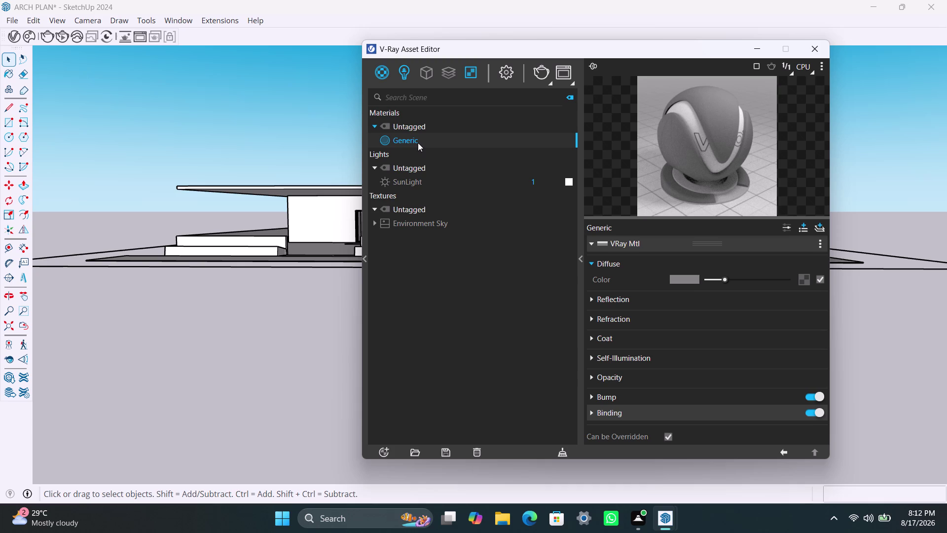
click(417, 143)
drag(418, 142, 383, 141)
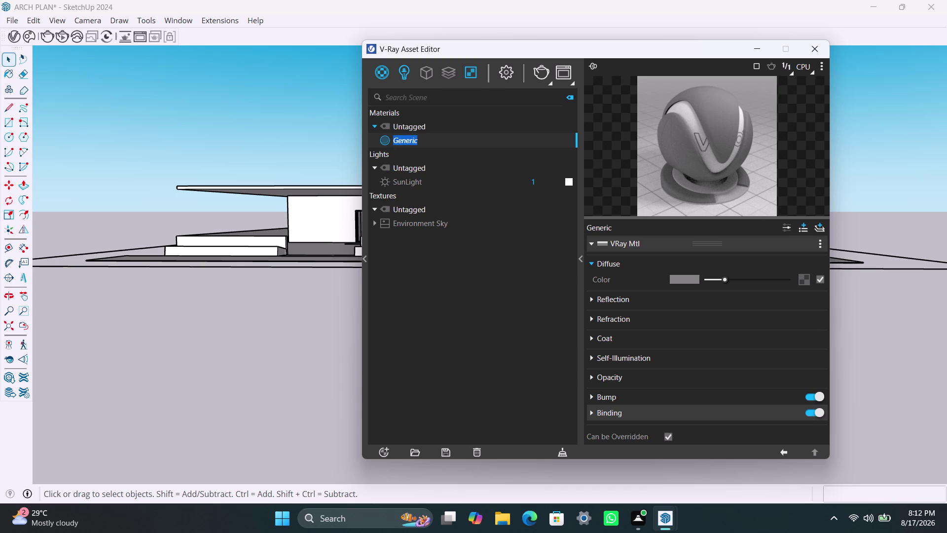
right_click(423, 140)
click(447, 252)
right_click(449, 146)
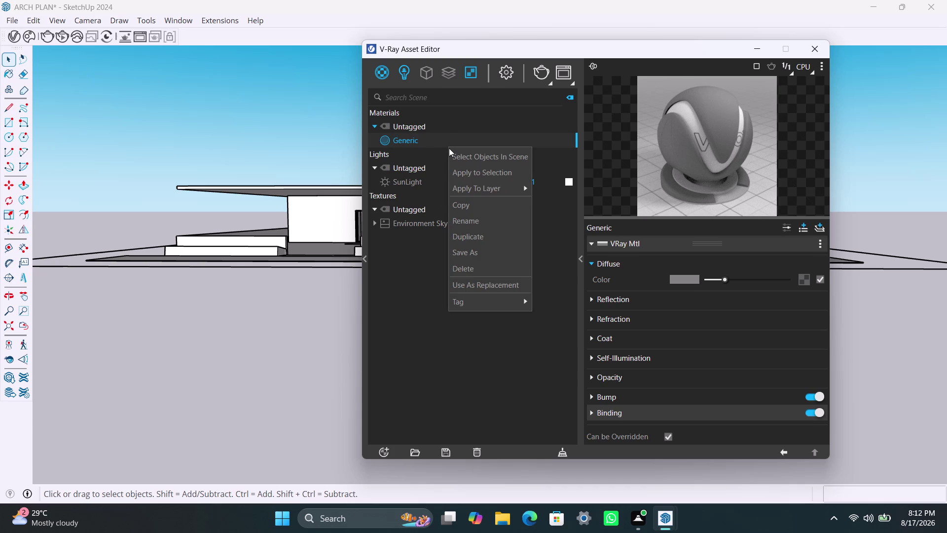
click(424, 137)
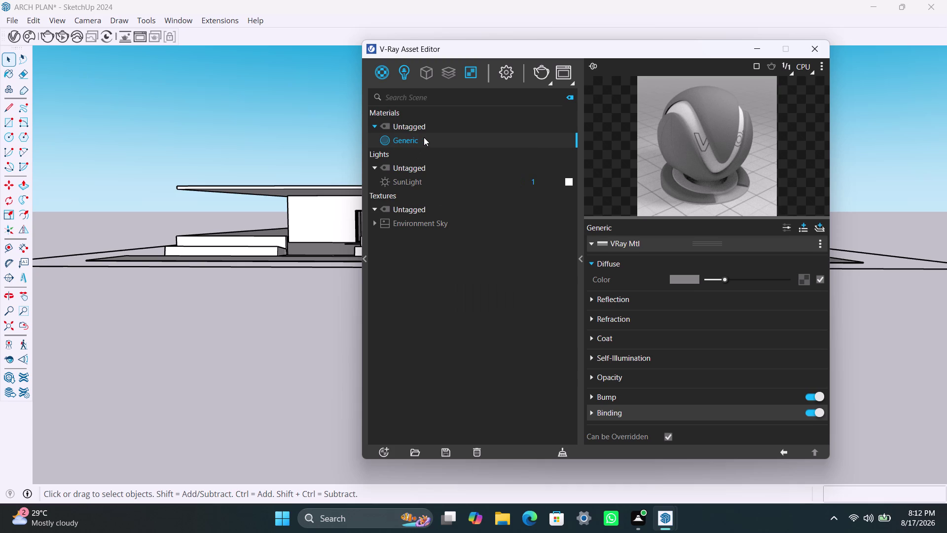
double_click(424, 137)
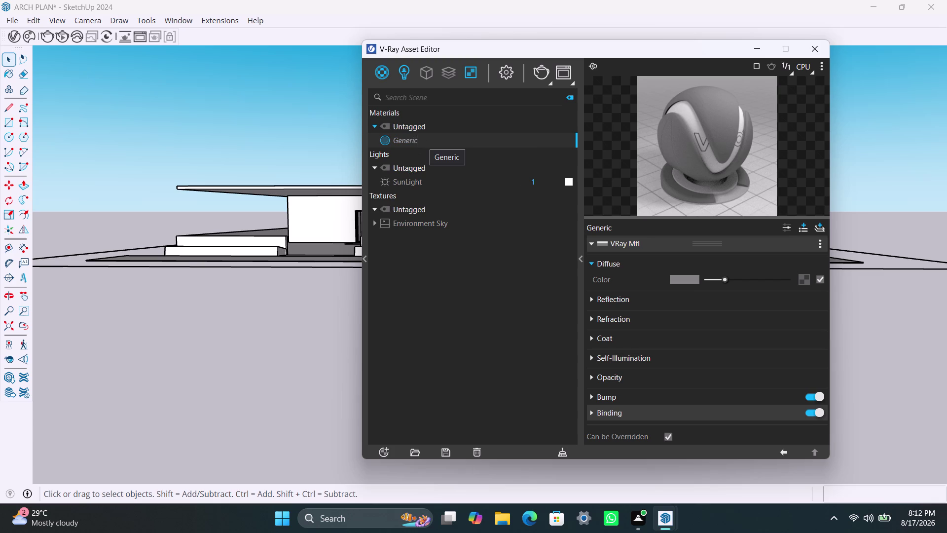
right_click(424, 141)
drag(424, 141, 376, 132)
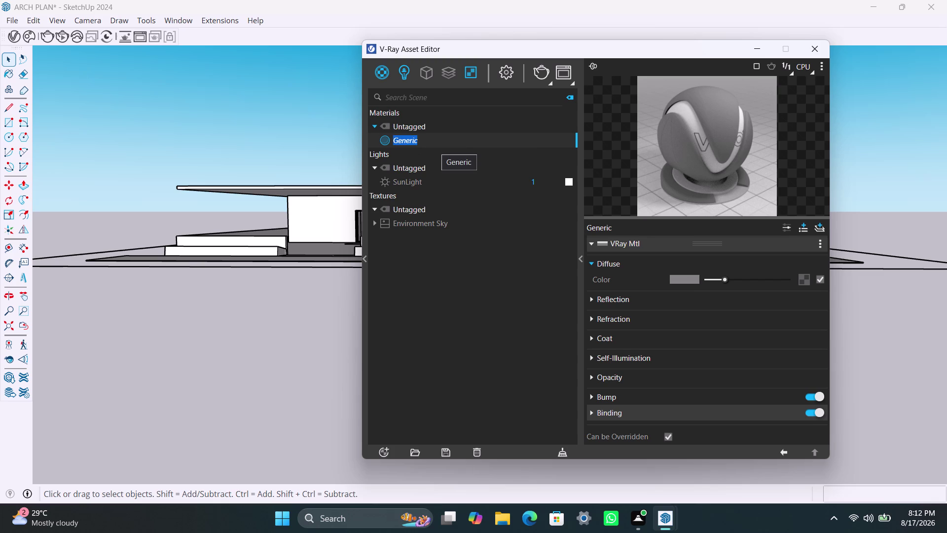
Rename the V-Ray material to 'WHITE PAINT'.
text(W)
text(HITE)
key(space)
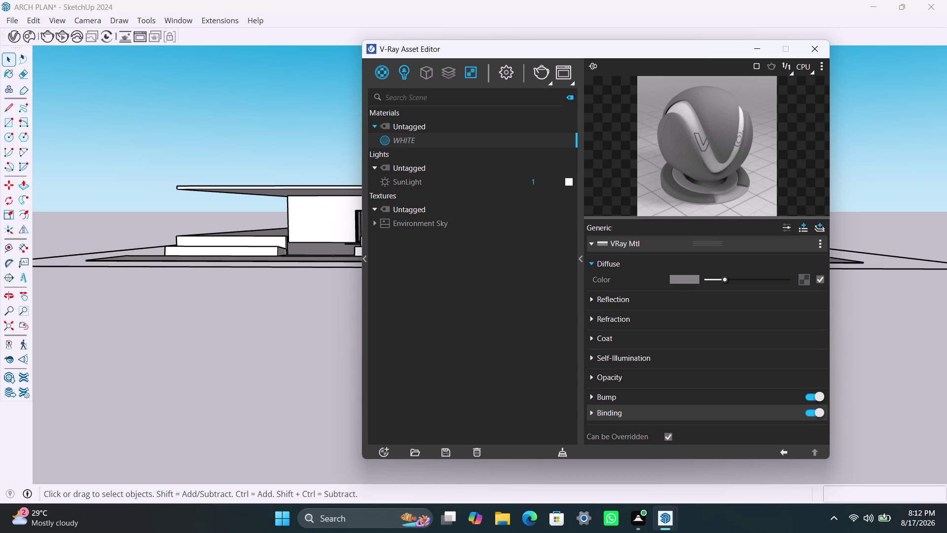
text(PAINT)
click(674, 283)
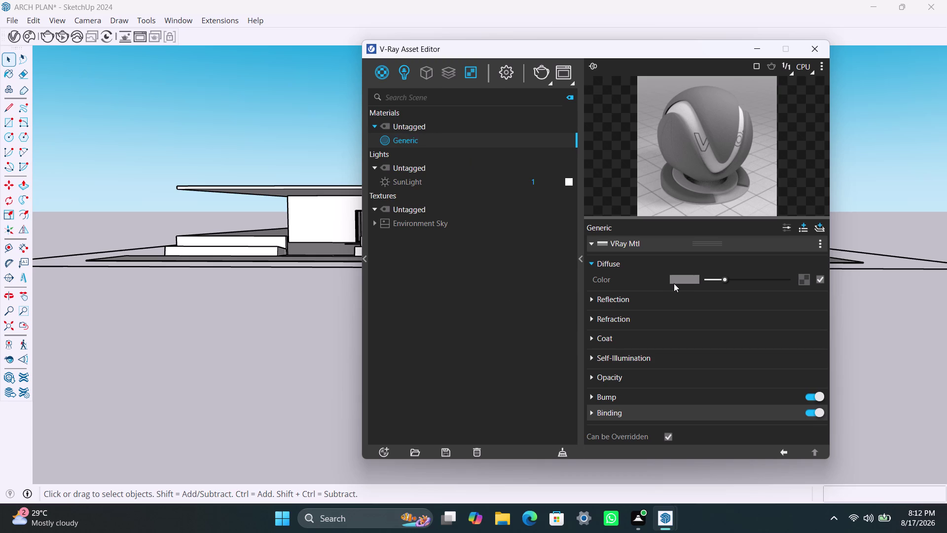
Set the diffuse colour to a near-white swatch and scroll to the reflection settings.
click(678, 283)
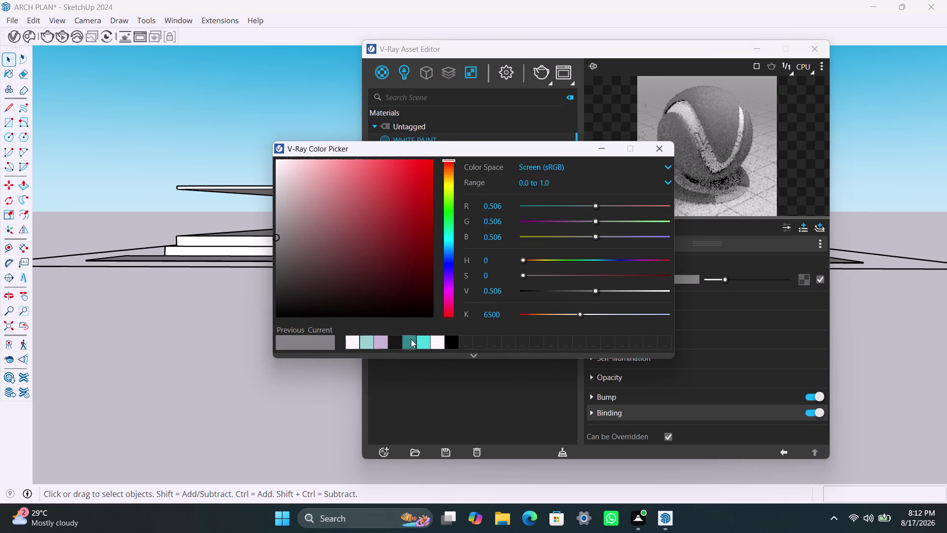
click(439, 345)
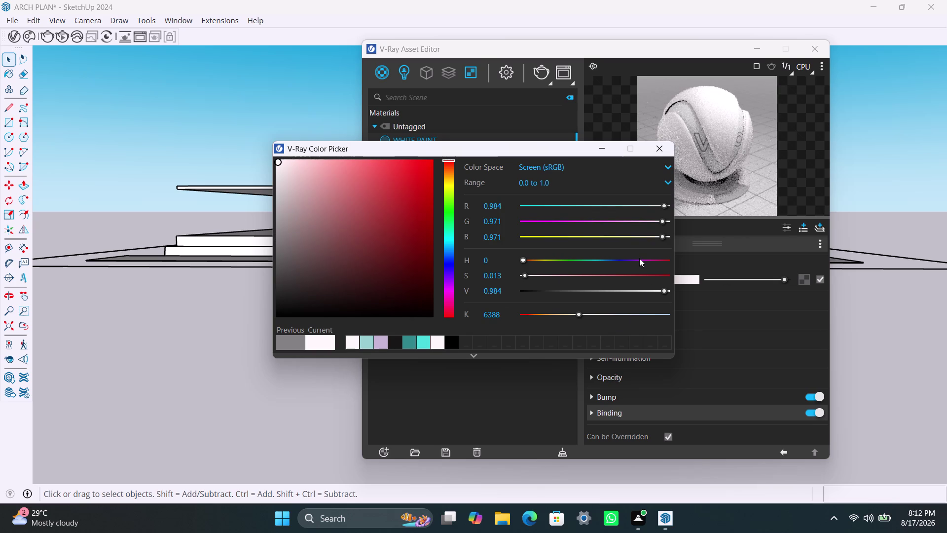
click(607, 144)
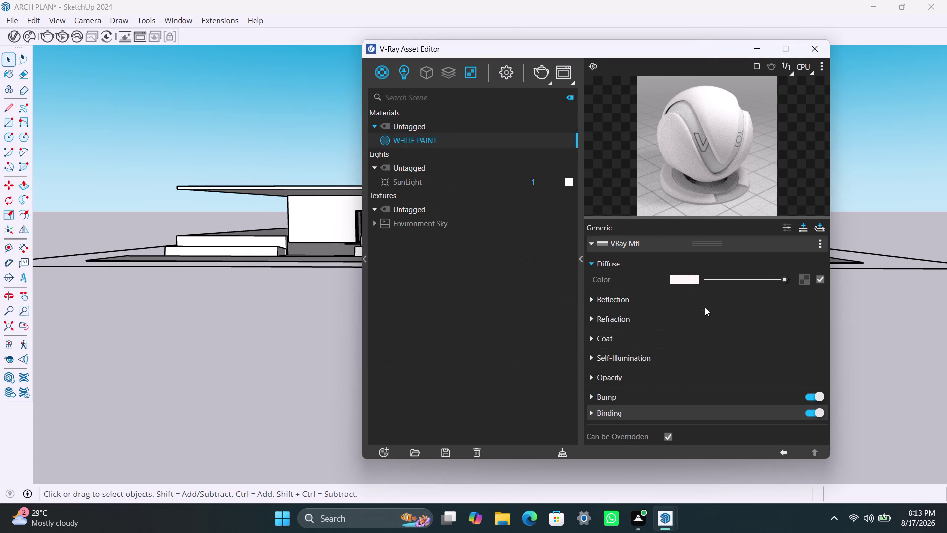
scroll(down, 3)
scroll(down, 3)
scroll(down, 3)
scroll(up, 3)
scroll(up, 3)
scroll(down, 3)
Expand WHITE PAINT's Reflection section and raise the Reflection Color brightness.
scroll(down, 3)
scroll(up, 3)
scroll(up, 3)
scroll(down, 3)
click(593, 301)
drag(707, 316, 715, 317)
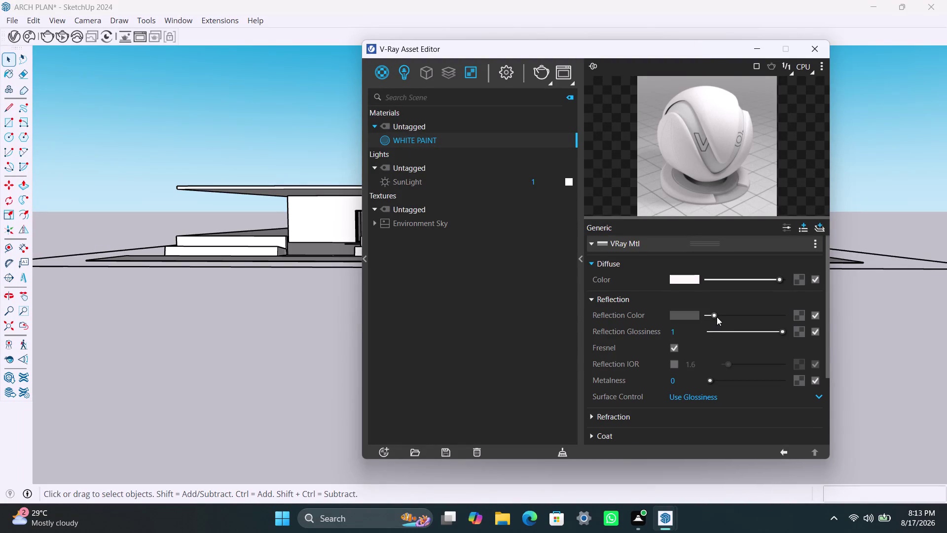
drag(714, 317, 730, 317)
drag(728, 314, 738, 315)
click(739, 315)
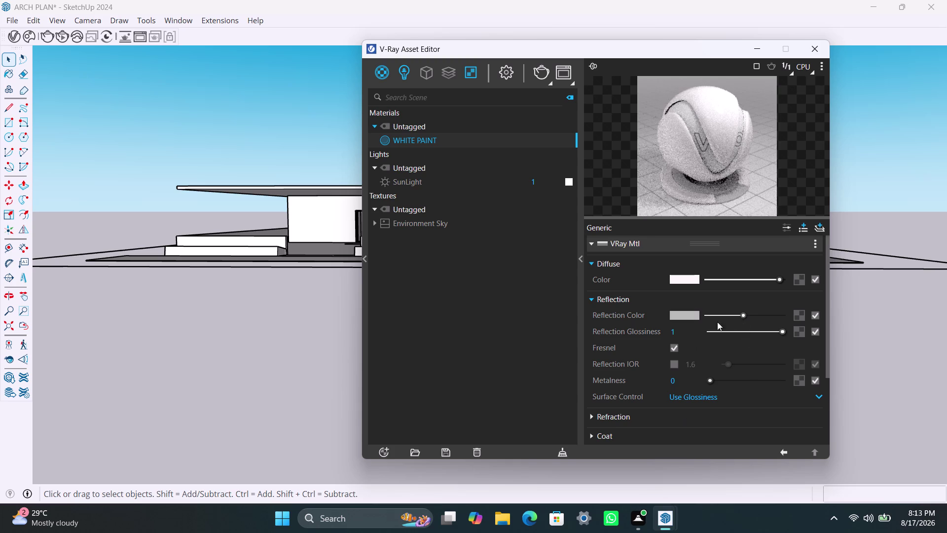
click(742, 314)
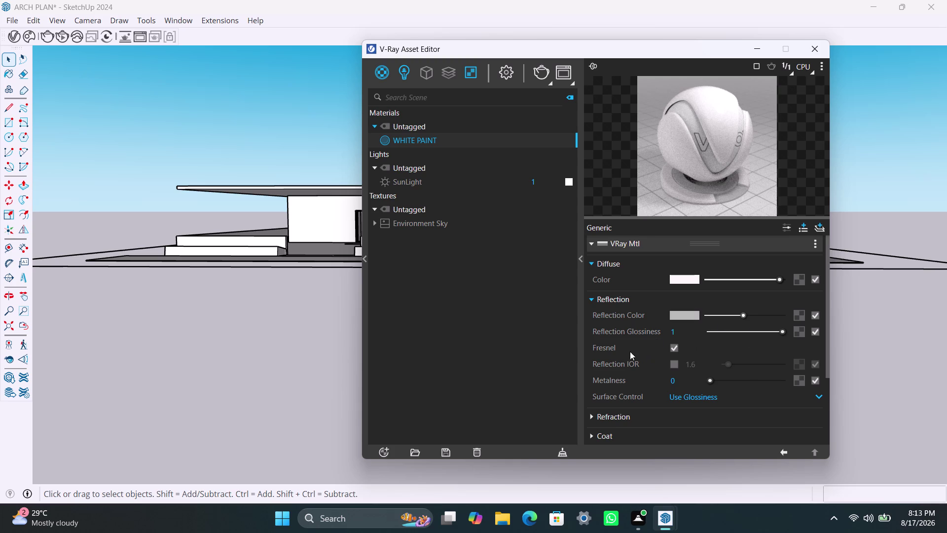
Expand the Refraction section and brighten the Refraction Color to a grey.
scroll(down, 3)
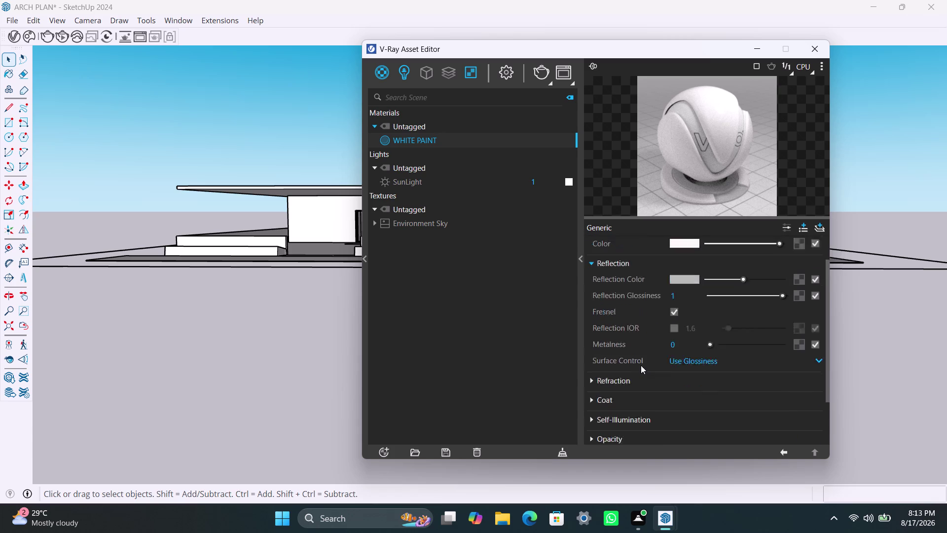
scroll(down, 3)
click(593, 317)
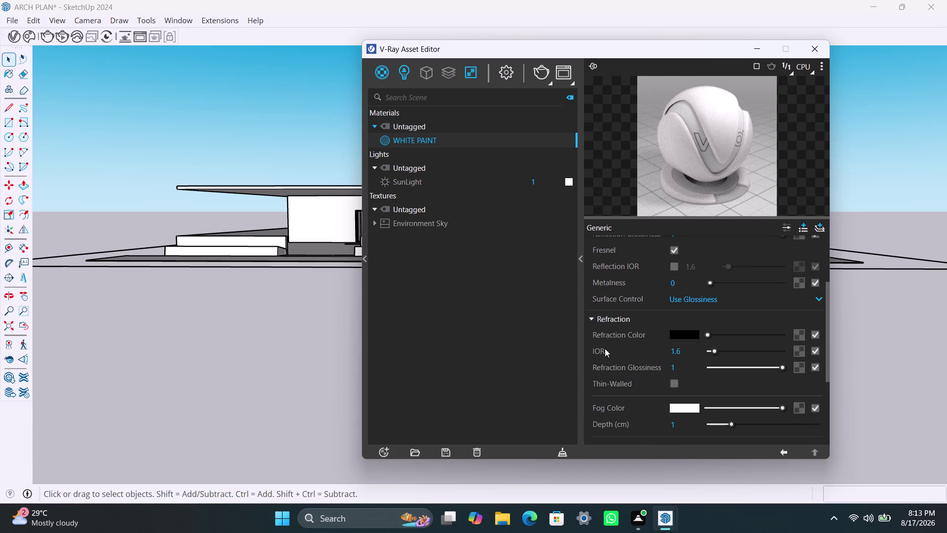
drag(707, 334, 732, 336)
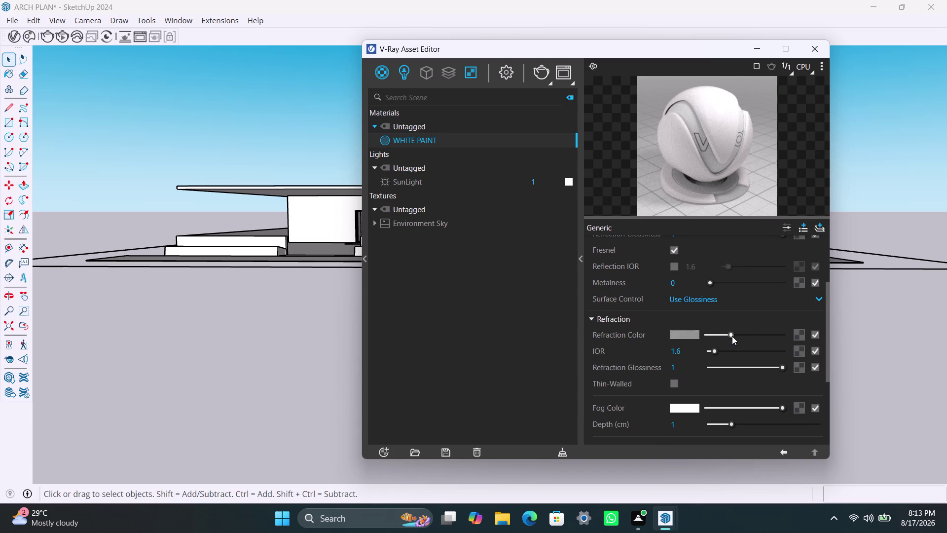
drag(732, 335, 747, 340)
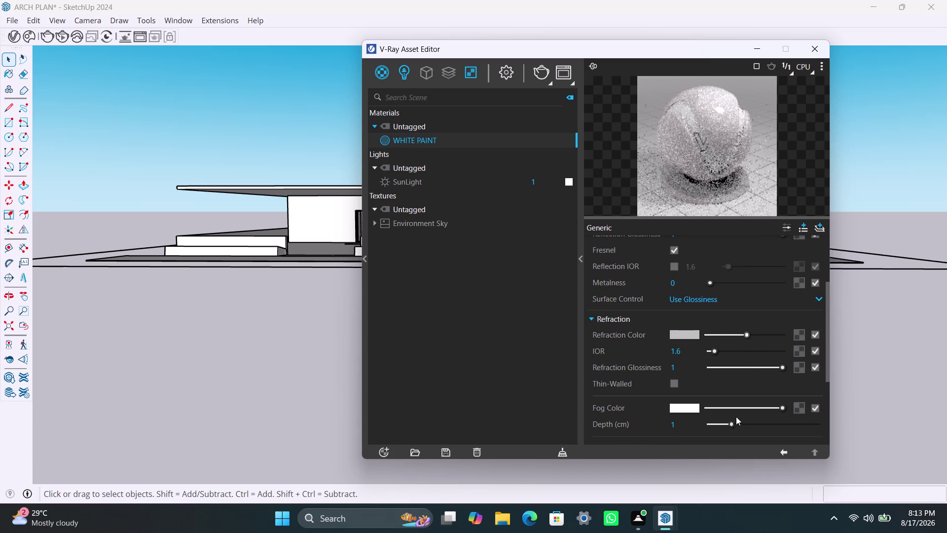
click(748, 331)
drag(744, 336, 738, 335)
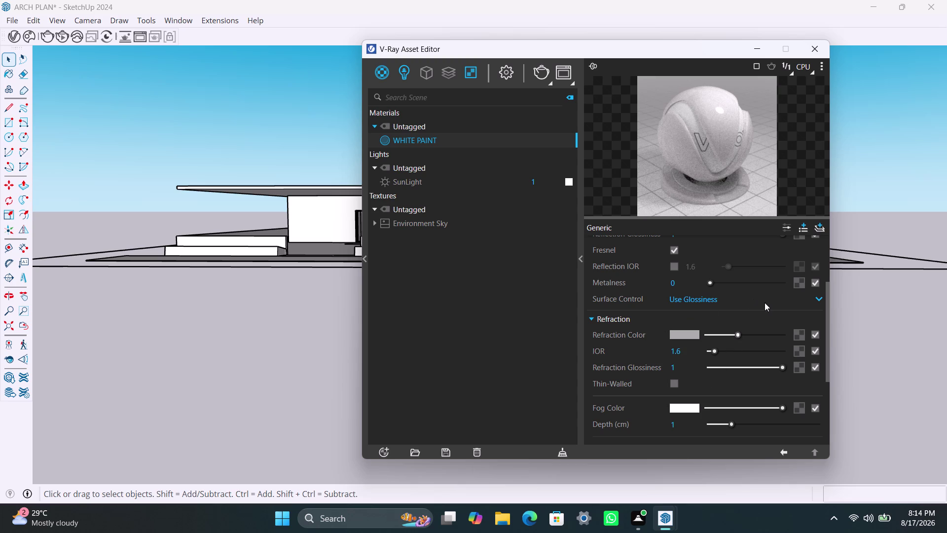
Set Surface Control to Use Roughness and return to the Diffuse settings.
click(816, 297)
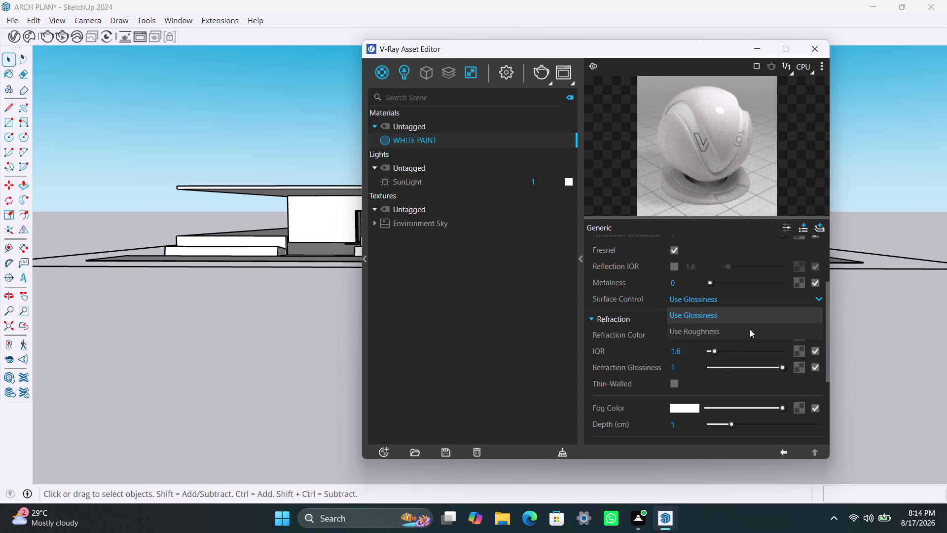
click(750, 329)
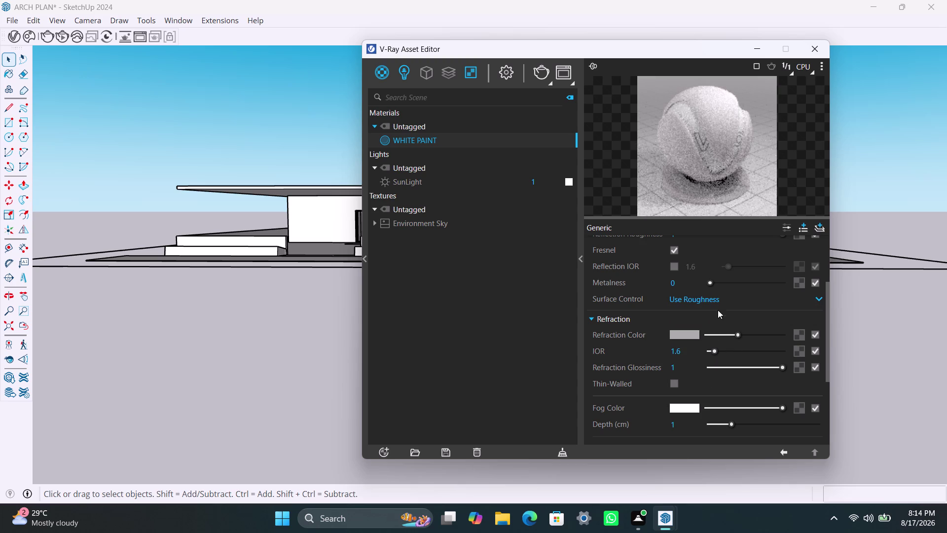
scroll(up, 3)
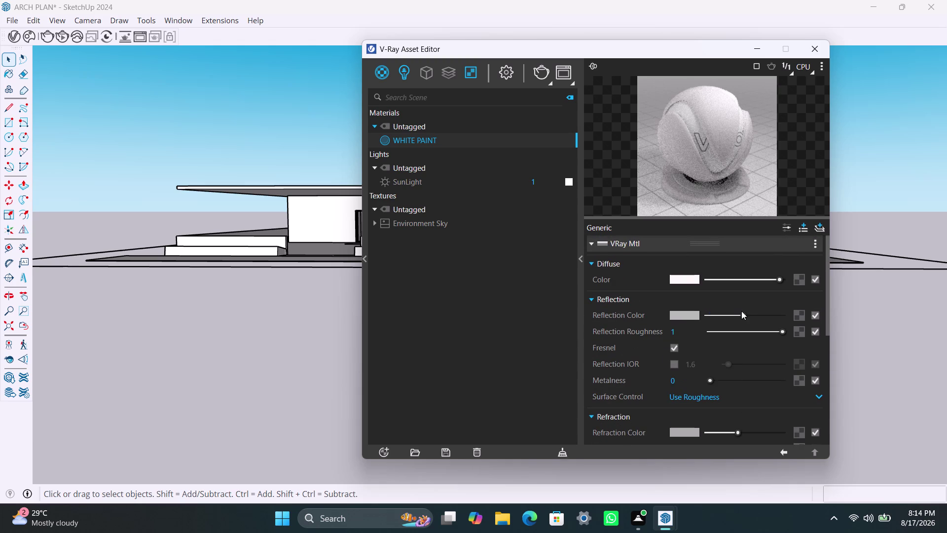
scroll(up, 3)
scroll(up, 3)
scroll(up, 3)
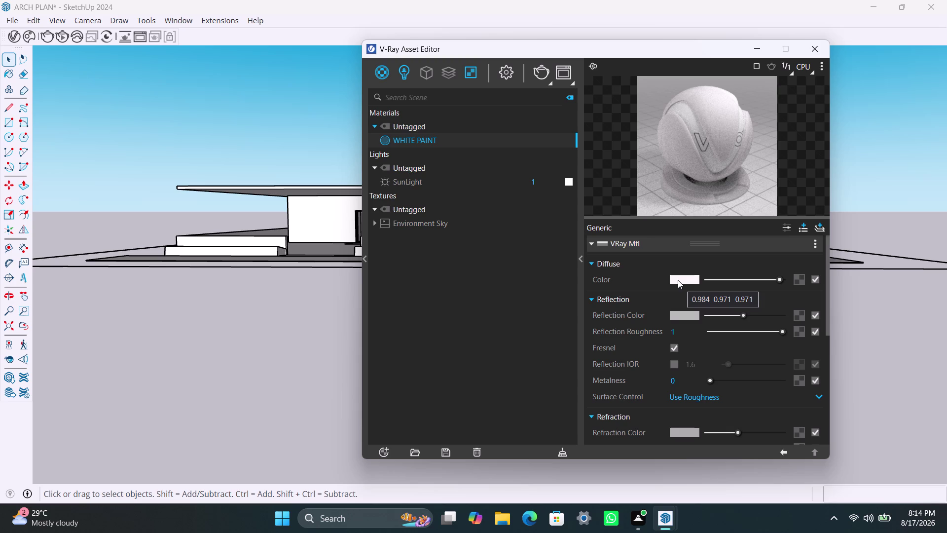
scroll(up, 3)
scroll(up, 3)
Open the diffuse colour picker and try muted and lighter teal shades.
click(685, 278)
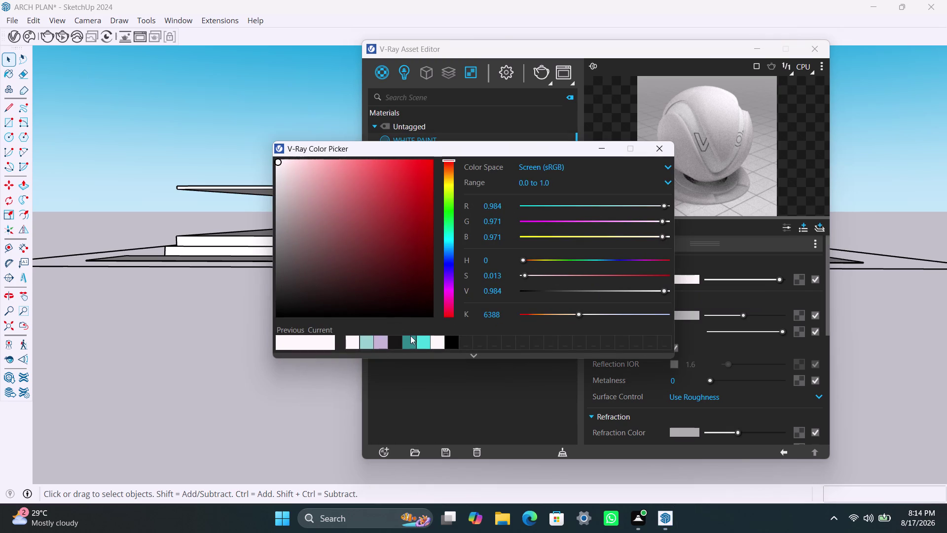
click(448, 235)
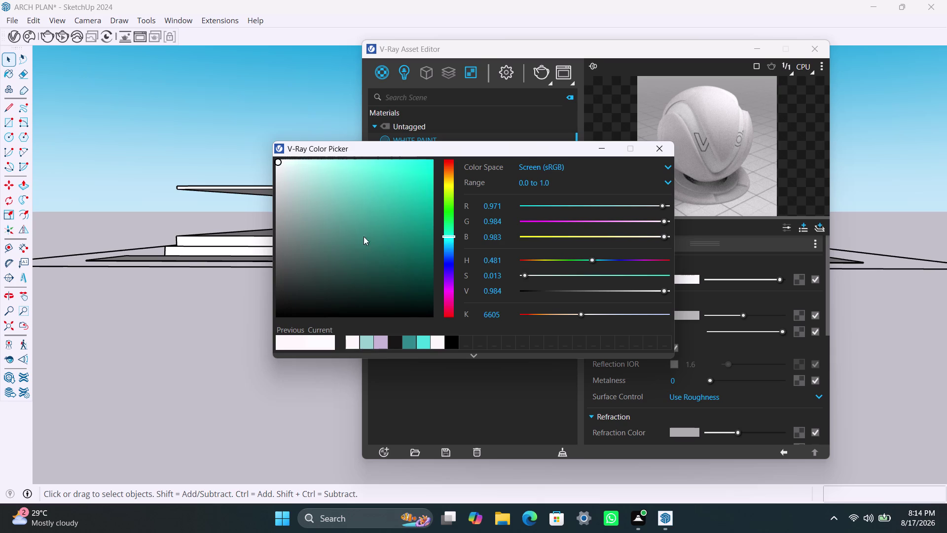
click(321, 203)
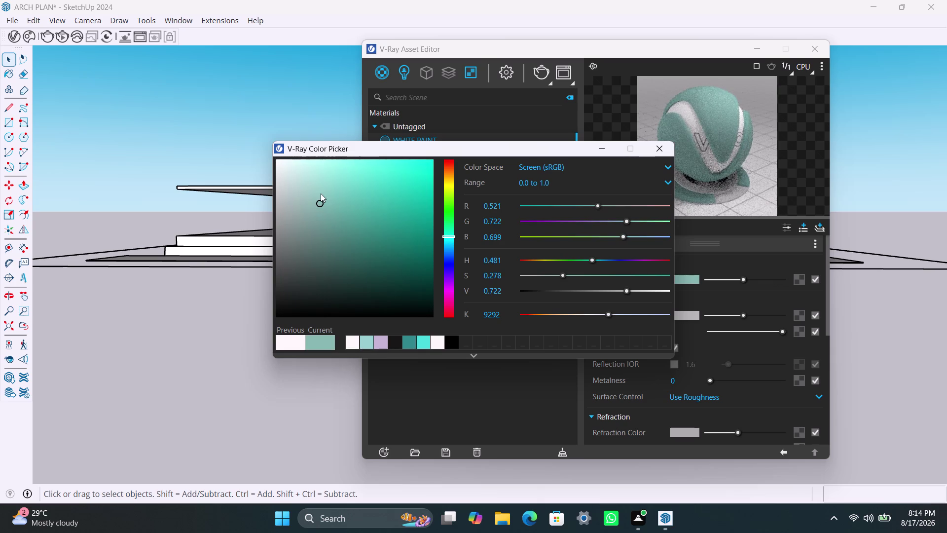
click(316, 187)
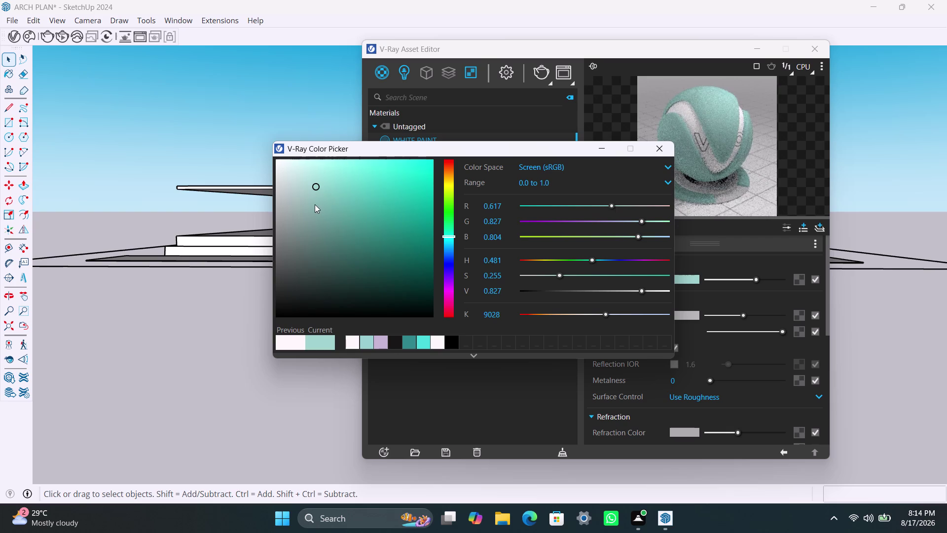
click(320, 198)
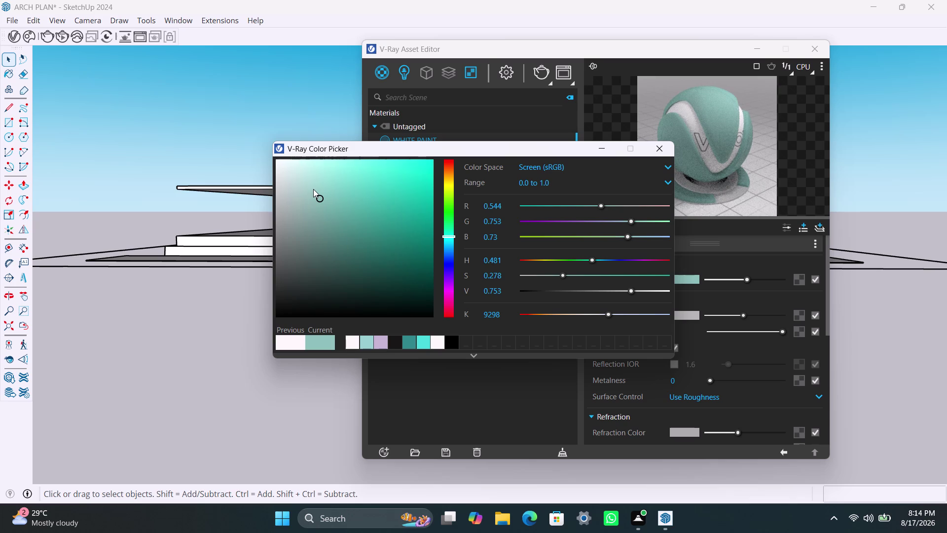
click(313, 189)
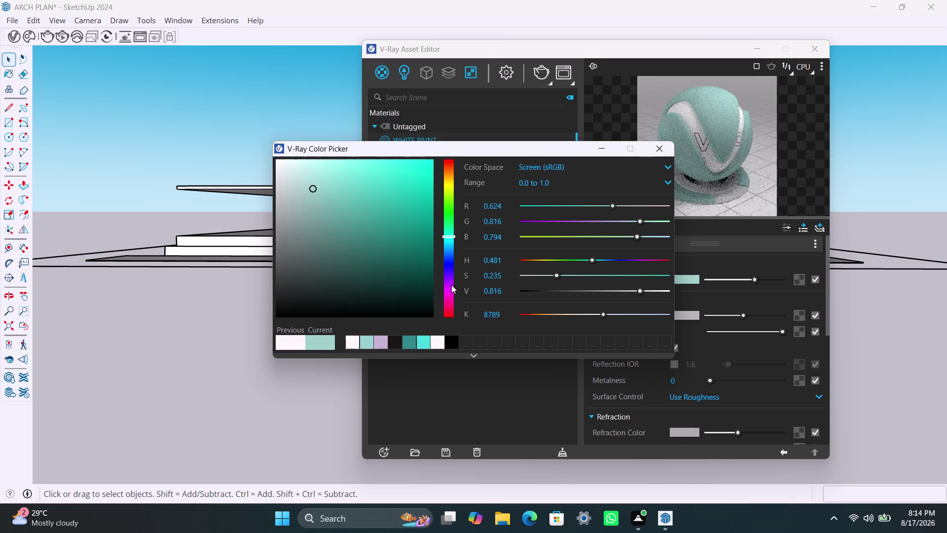
Switch the hue to pink, settle on a soft pink, and close the picker.
click(449, 314)
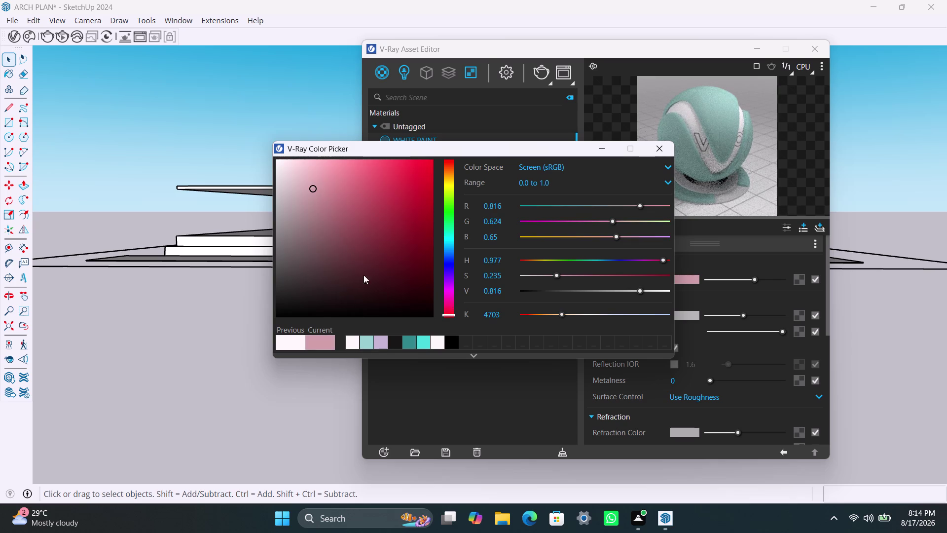
click(344, 197)
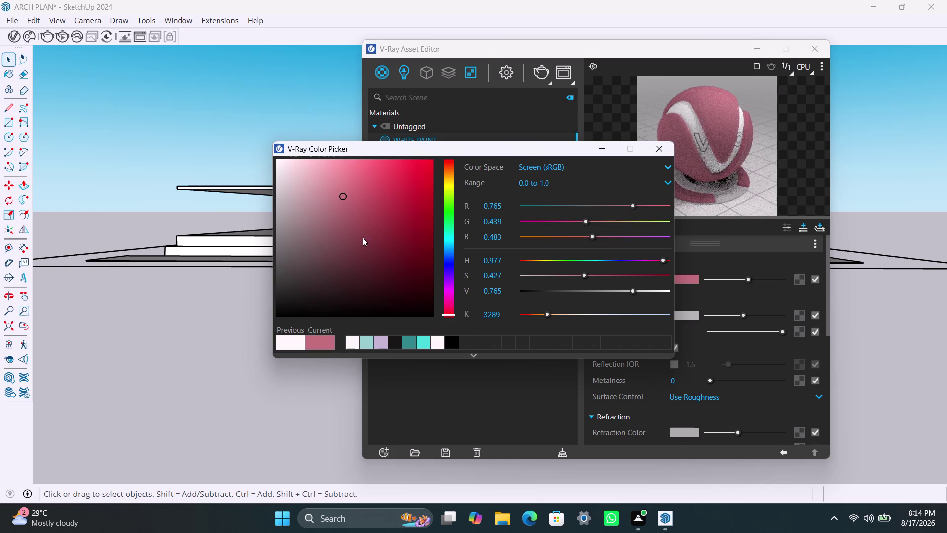
click(331, 197)
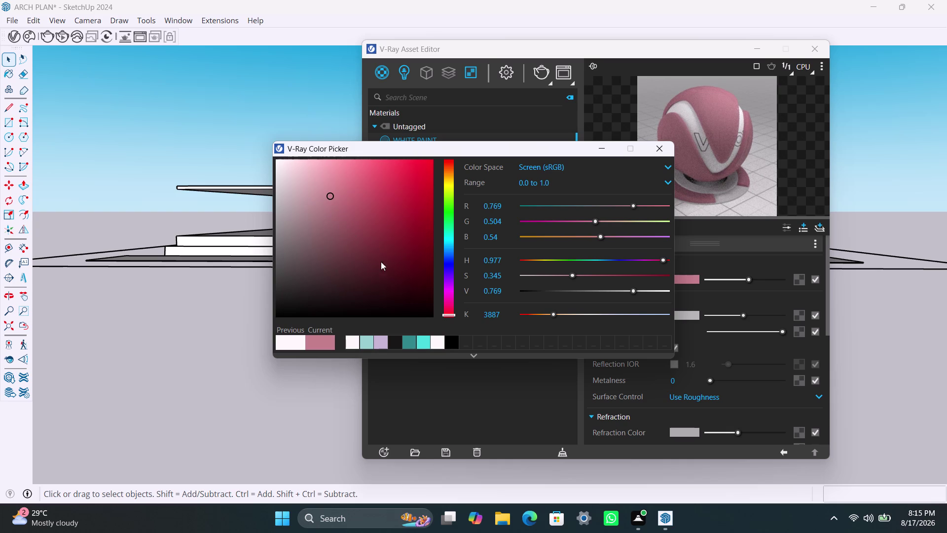
click(595, 147)
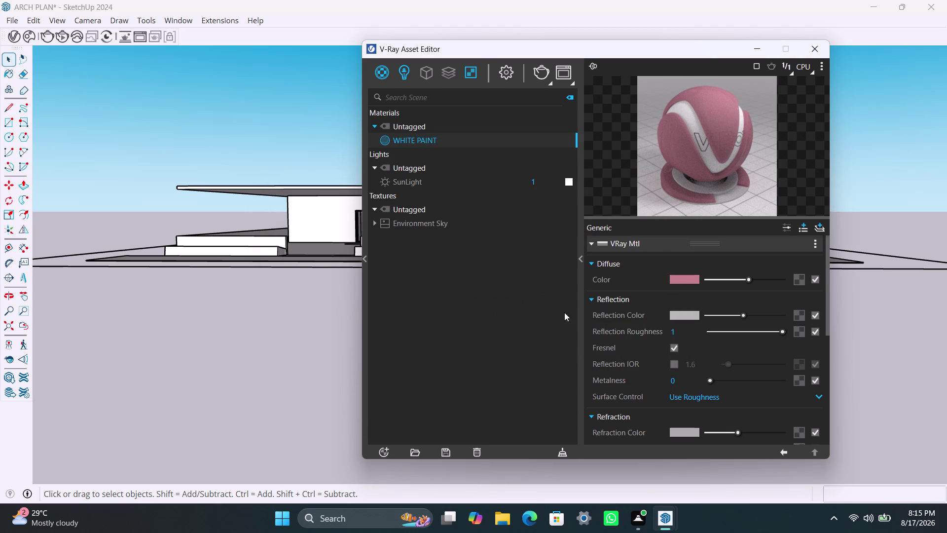
click(442, 140)
right_click(441, 140)
Replace WHITE with WALL in the material name, making it 'WALL PAINT'.
click(475, 167)
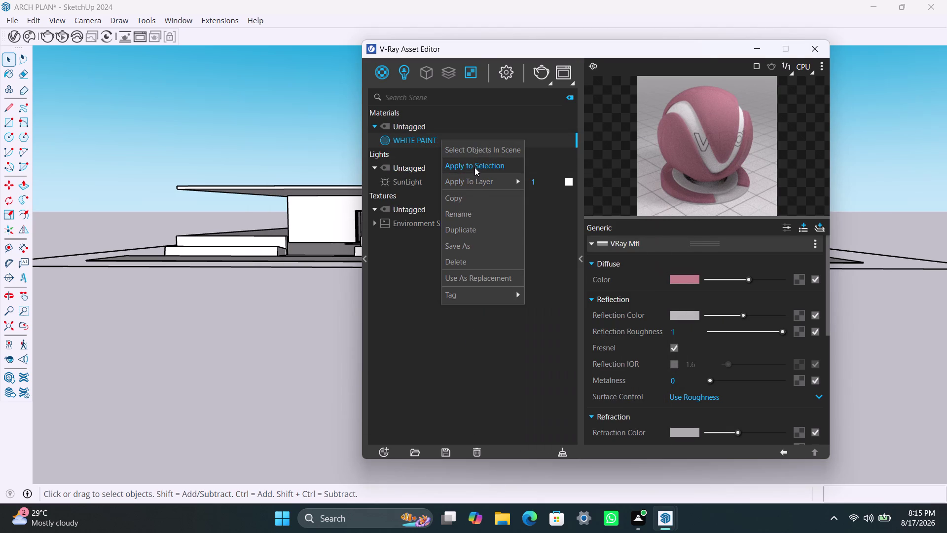
right_click(448, 142)
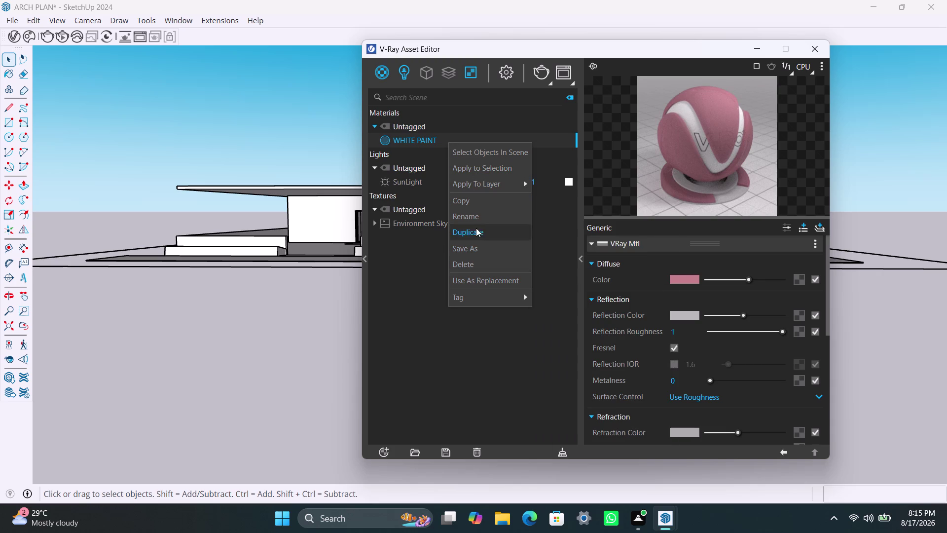
click(479, 212)
drag(416, 138, 400, 134)
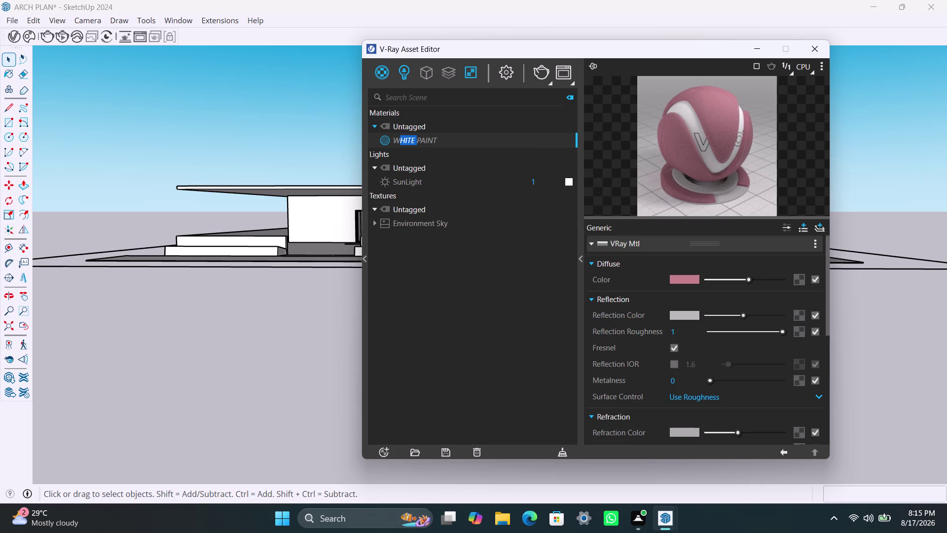
drag(400, 134, 393, 134)
text(WALL)
key(space)
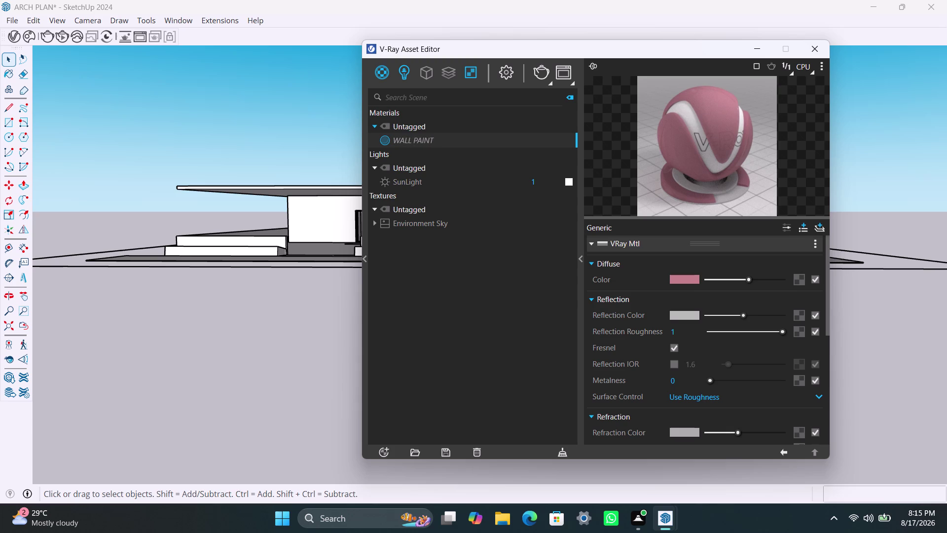
Collapse and re-expand WALL PAINT's Reflection settings.
click(442, 291)
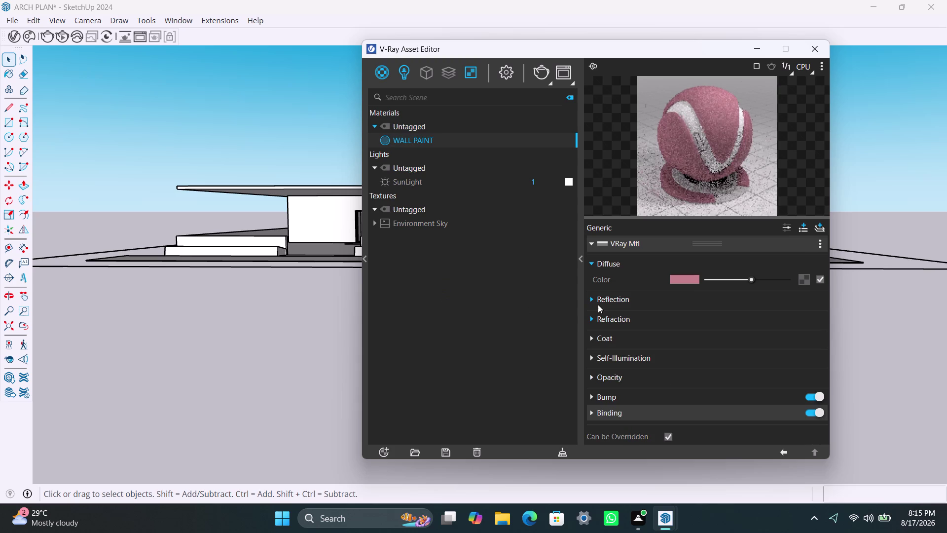
click(591, 298)
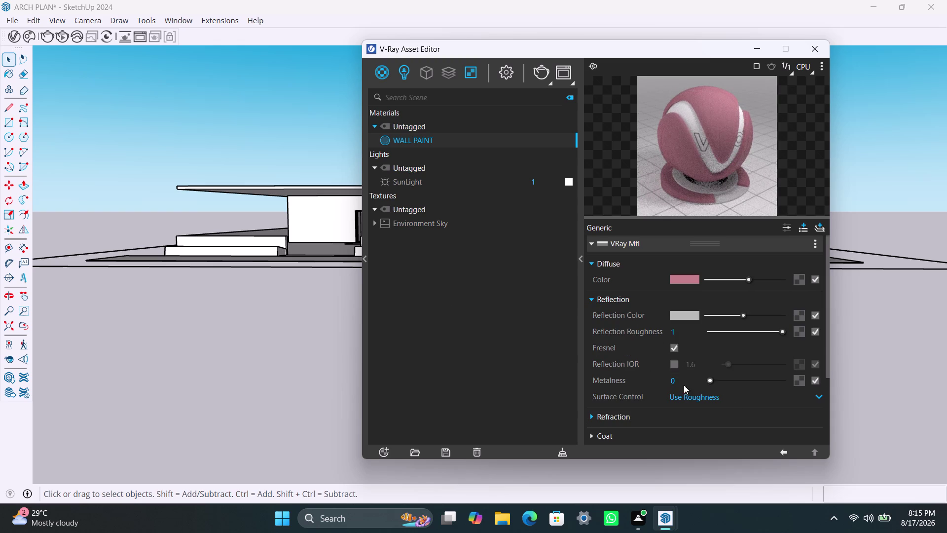
click(318, 354)
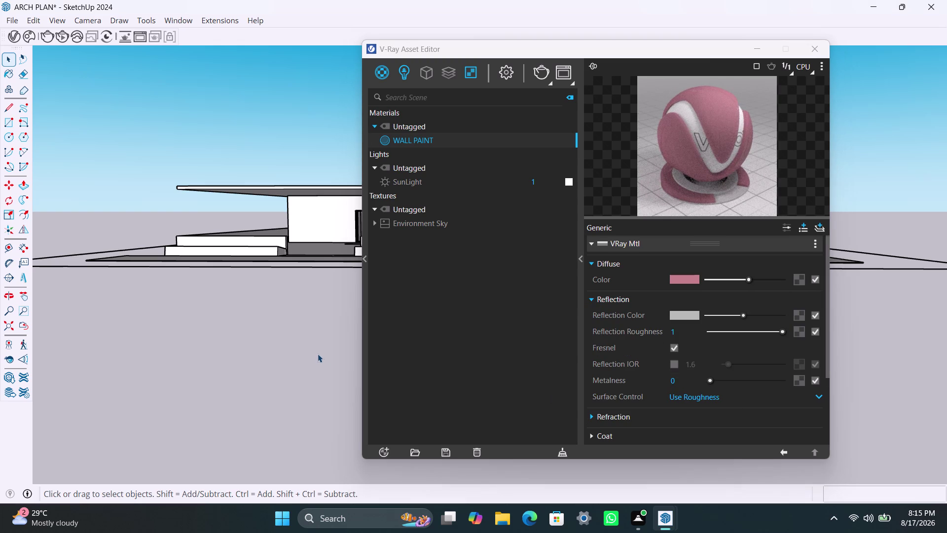
Select all connected wall geometry and apply WALL PAINT to the selection.
click(315, 221)
triple_click(315, 221)
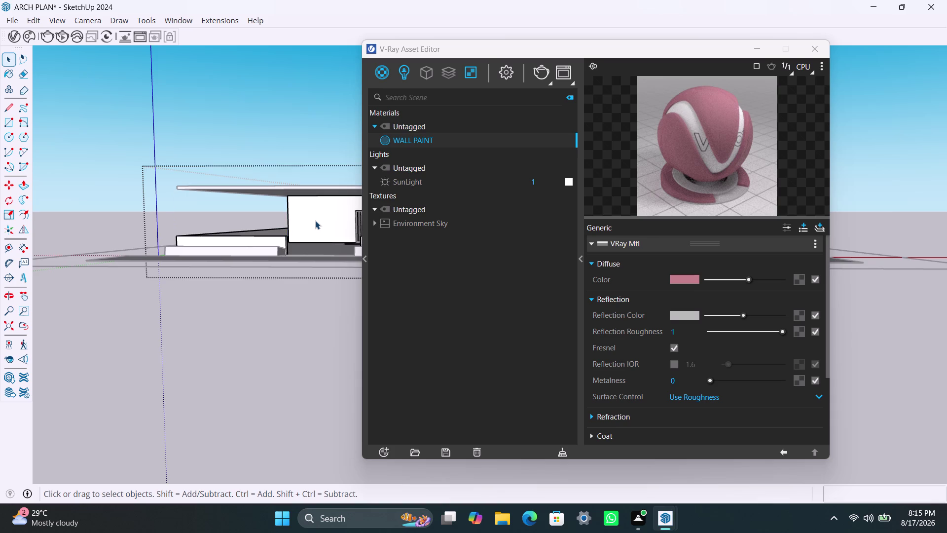
scroll(down, 3)
middle_drag(295, 303, 325, 321)
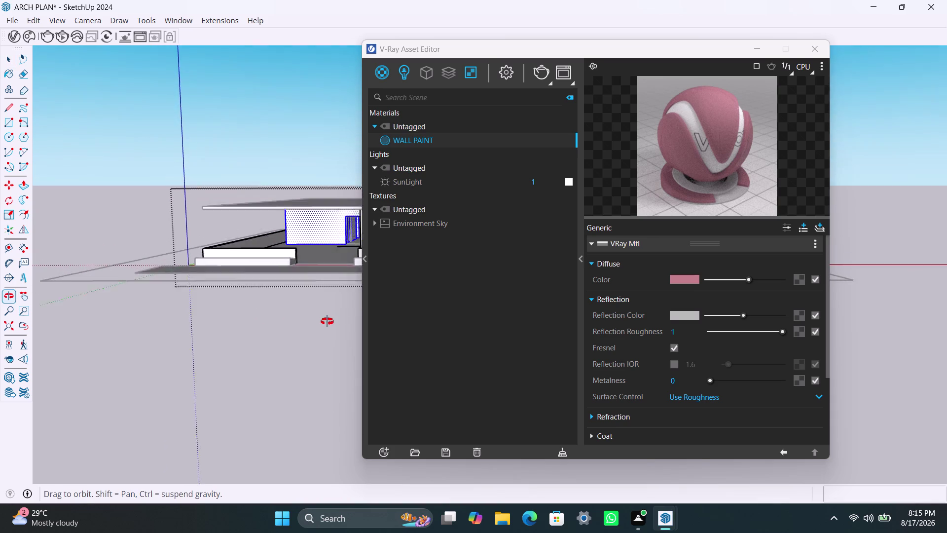
middle_drag(325, 321, 357, 323)
scroll(up, 3)
middle_drag(328, 239, 506, 223)
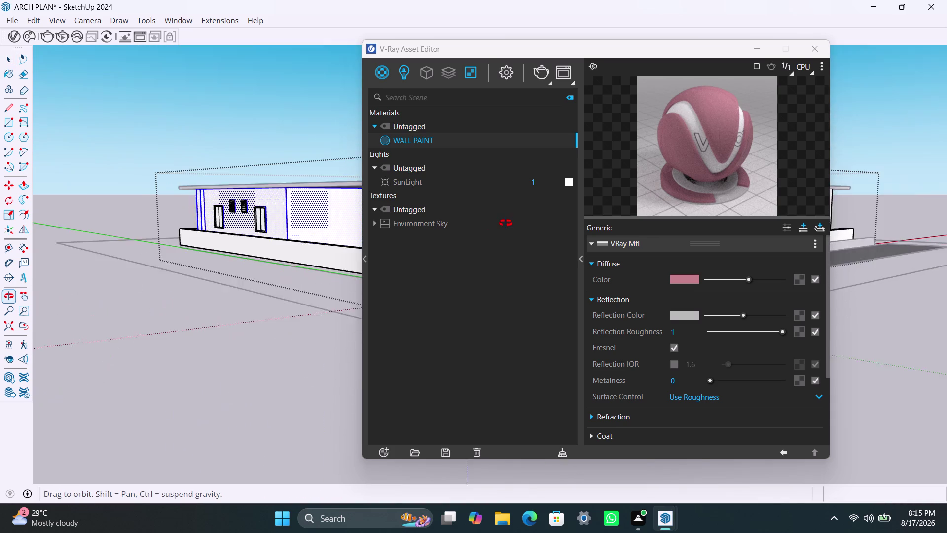
middle_drag(506, 223, 311, 225)
right_click(420, 142)
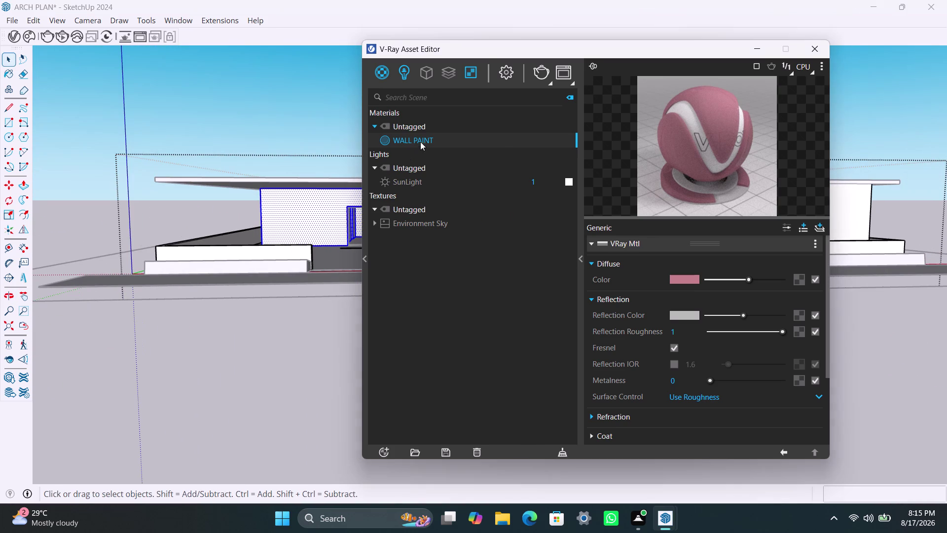
click(440, 171)
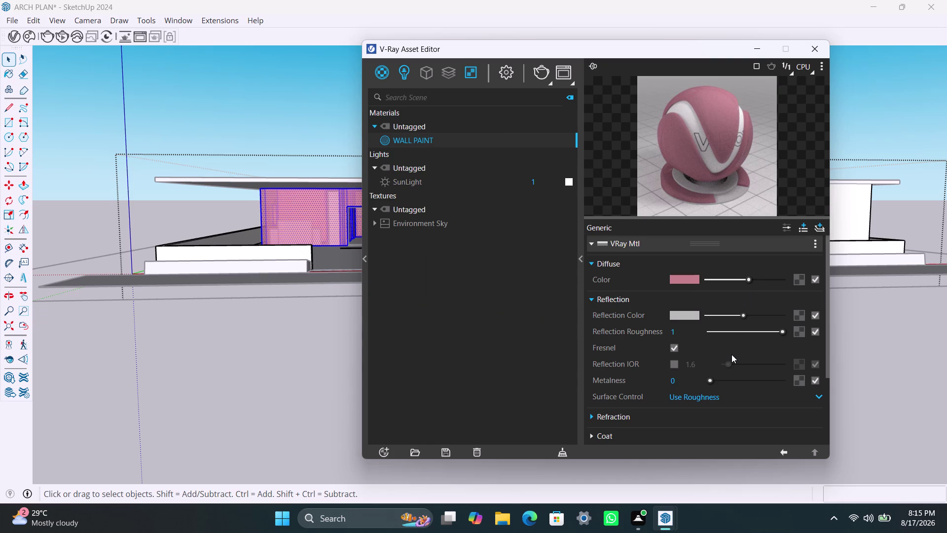
scroll(up, 3)
Lower the reflection colour brightness and bring reflection roughness down to 0.32.
drag(741, 315, 711, 315)
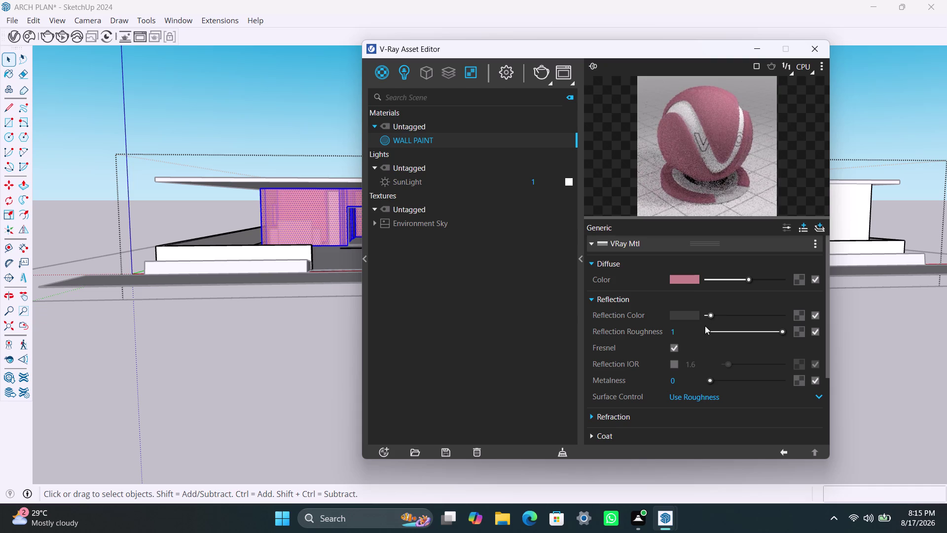
drag(708, 381, 695, 383)
drag(783, 329, 785, 330)
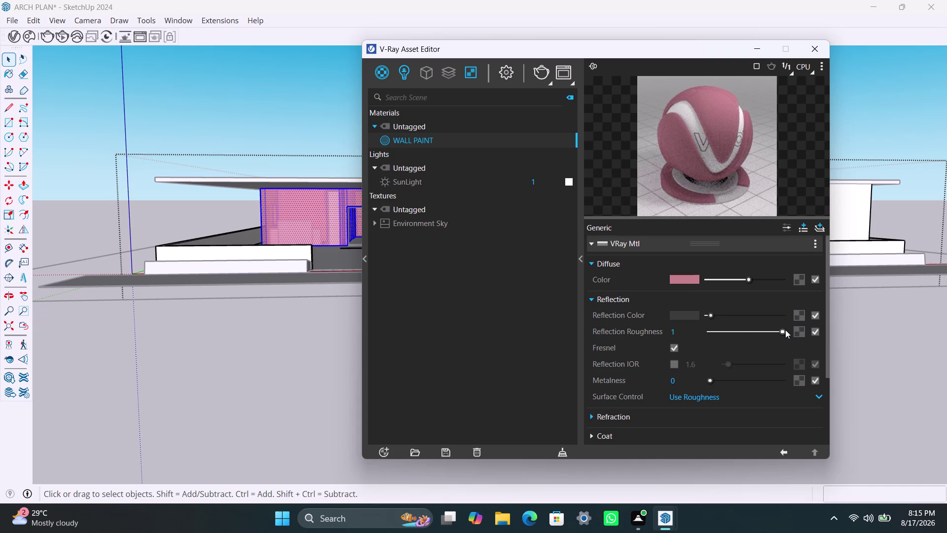
drag(785, 330, 733, 332)
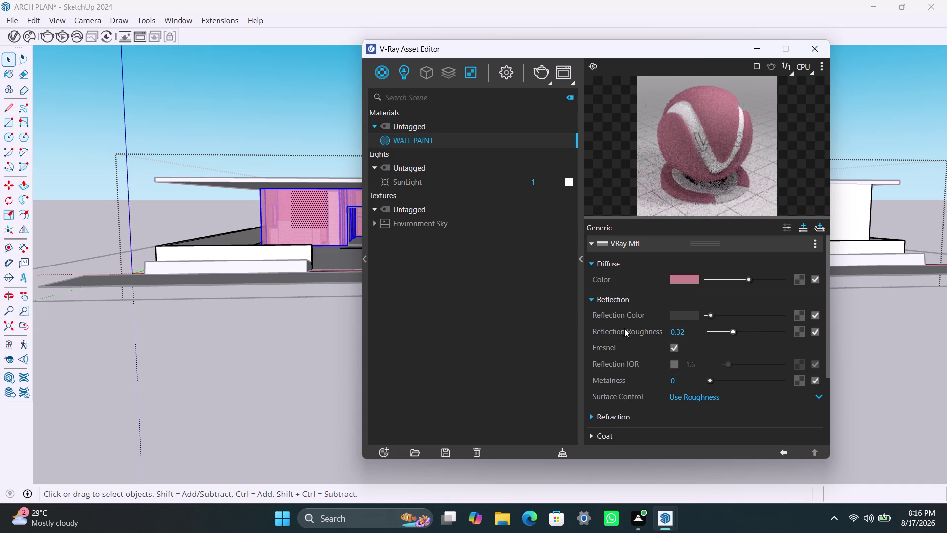
Brighten WALL PAINT's diffuse colour slightly.
scroll(up, 3)
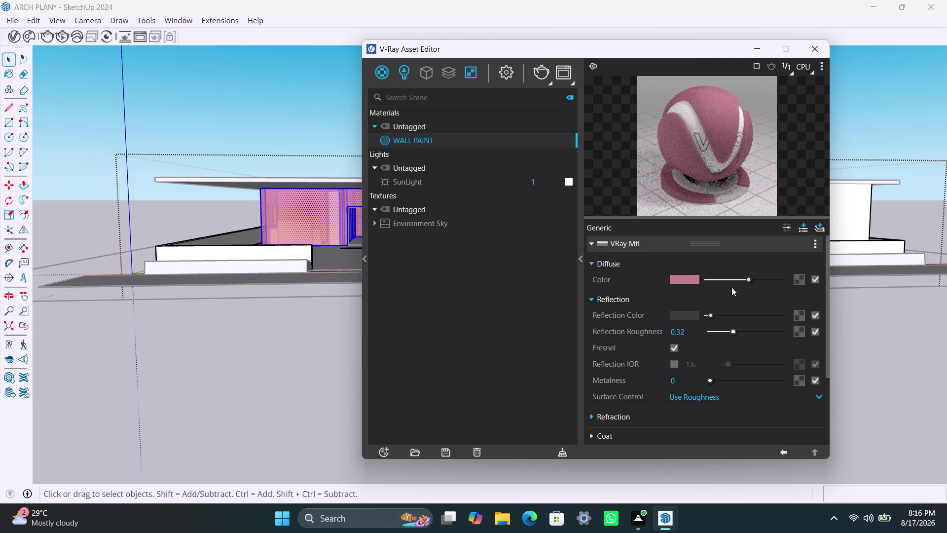
drag(746, 276, 718, 279)
click(750, 280)
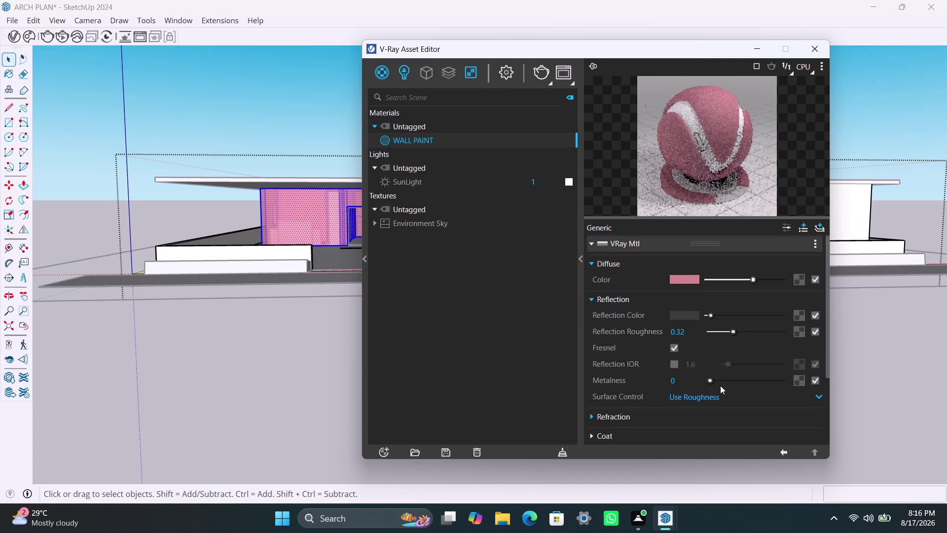
scroll(up, 3)
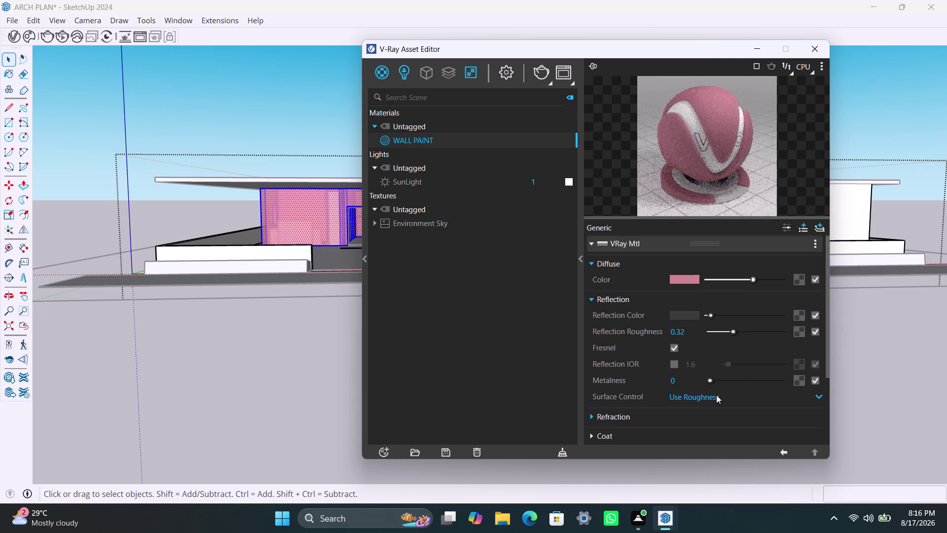
scroll(down, 3)
Expand Refraction and darken WALL PAINT's refraction colour a little.
click(597, 351)
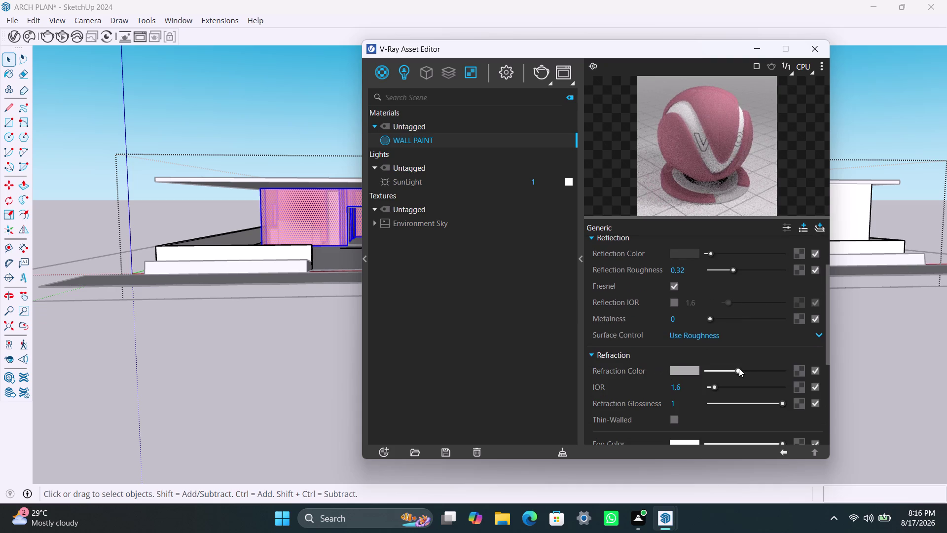
drag(739, 368, 707, 380)
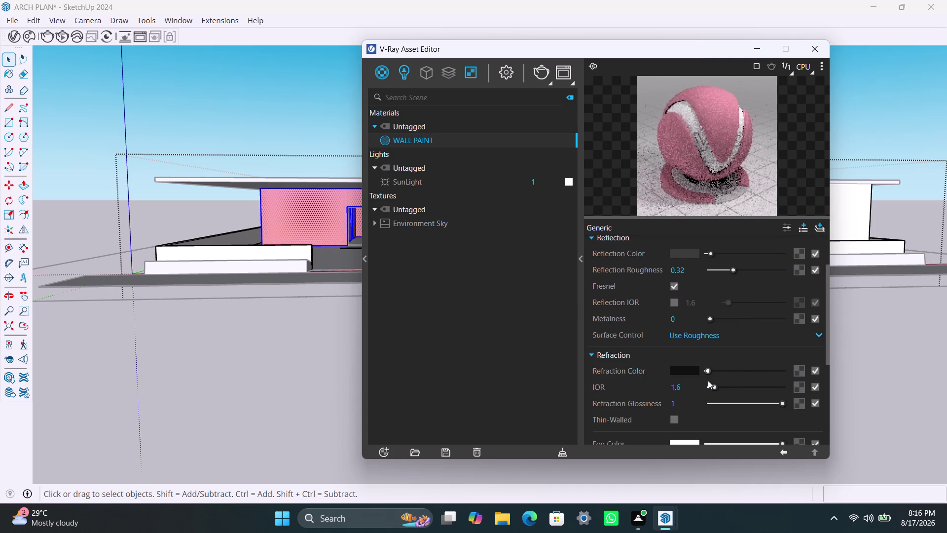
drag(708, 380, 713, 380)
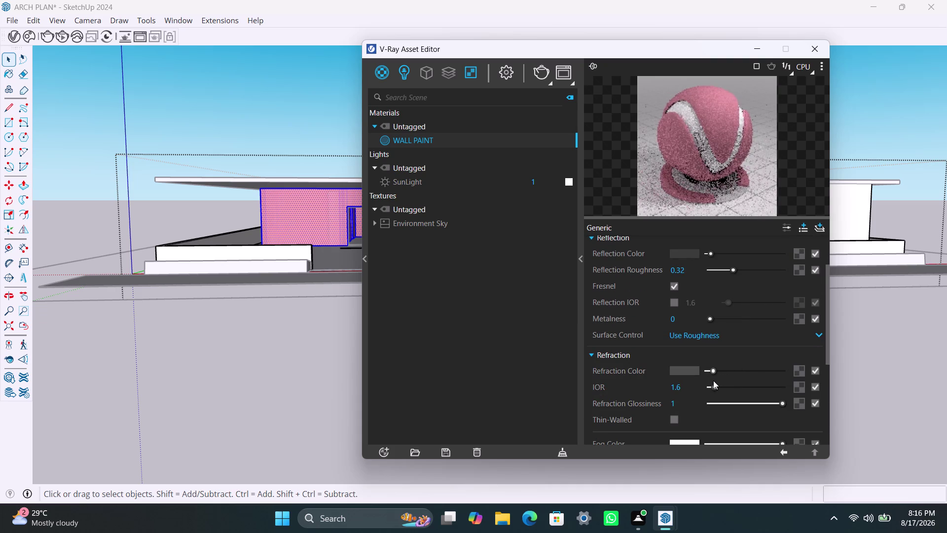
drag(714, 380, 721, 379)
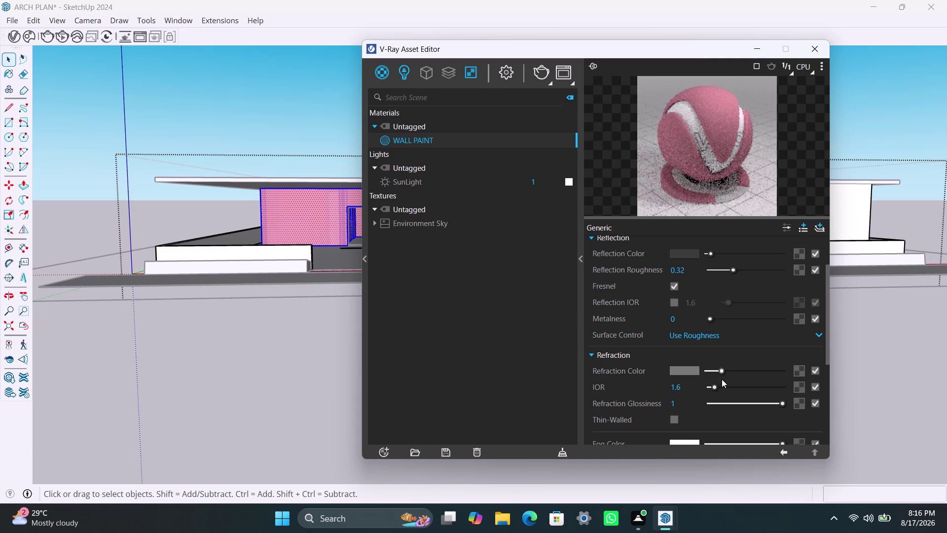
drag(721, 379, 720, 380)
Lighten the pink diffuse colour with the Diffuse Color slider.
scroll(up, 3)
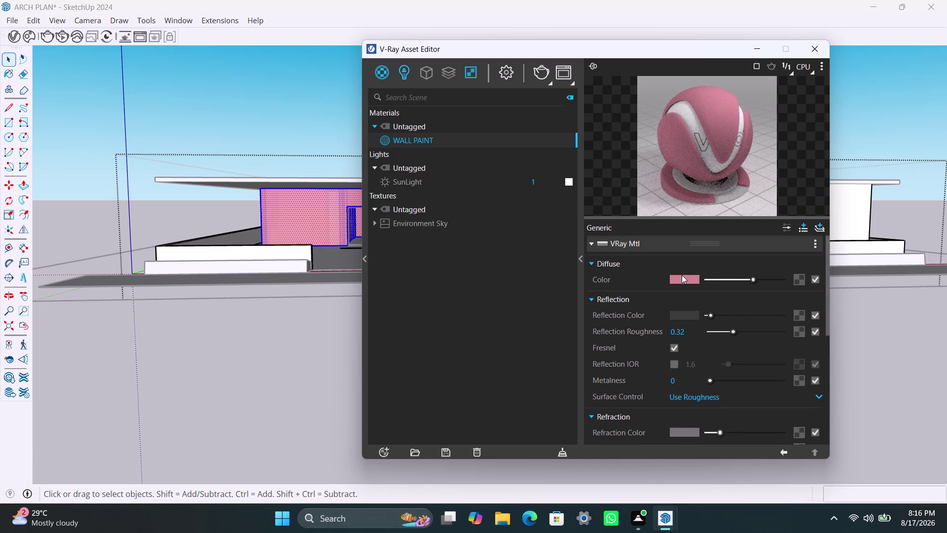
drag(753, 281, 750, 280)
drag(751, 280, 742, 282)
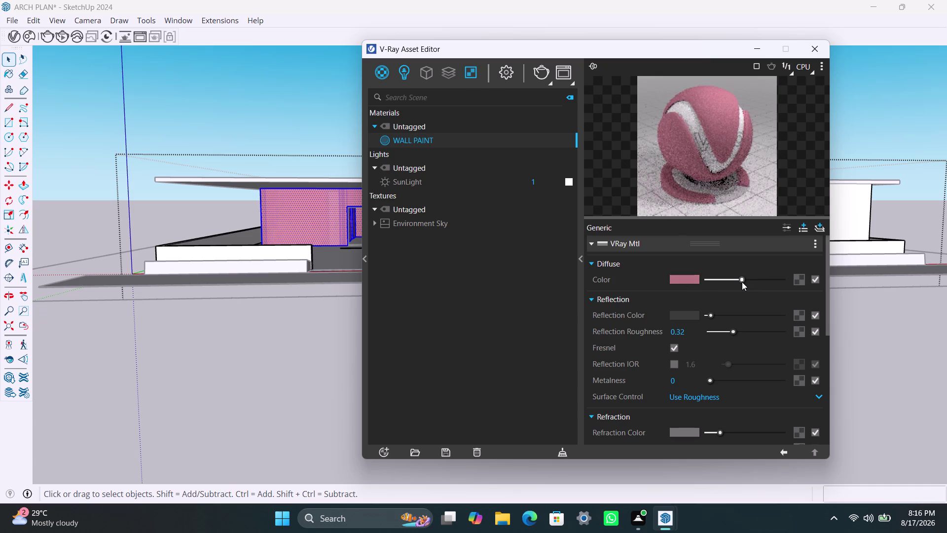
drag(741, 282, 741, 282)
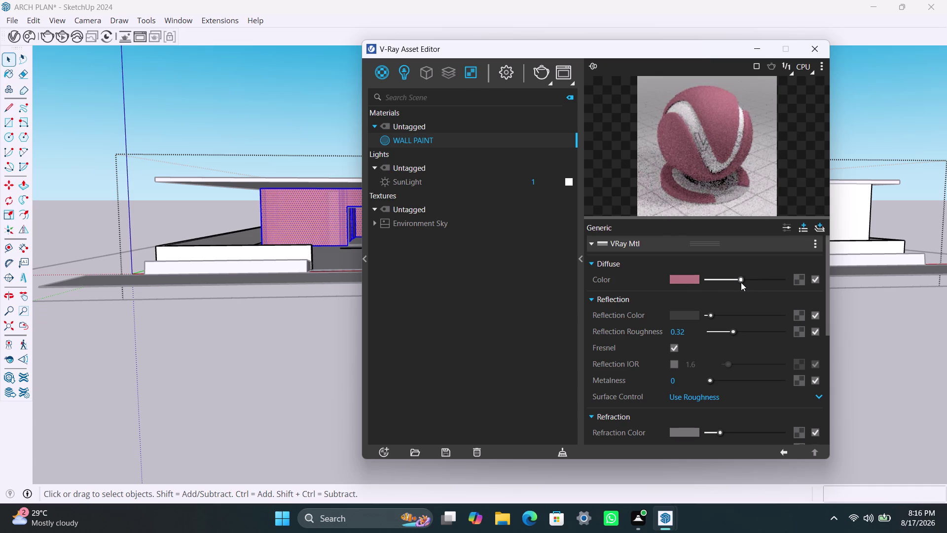
drag(741, 282, 767, 281)
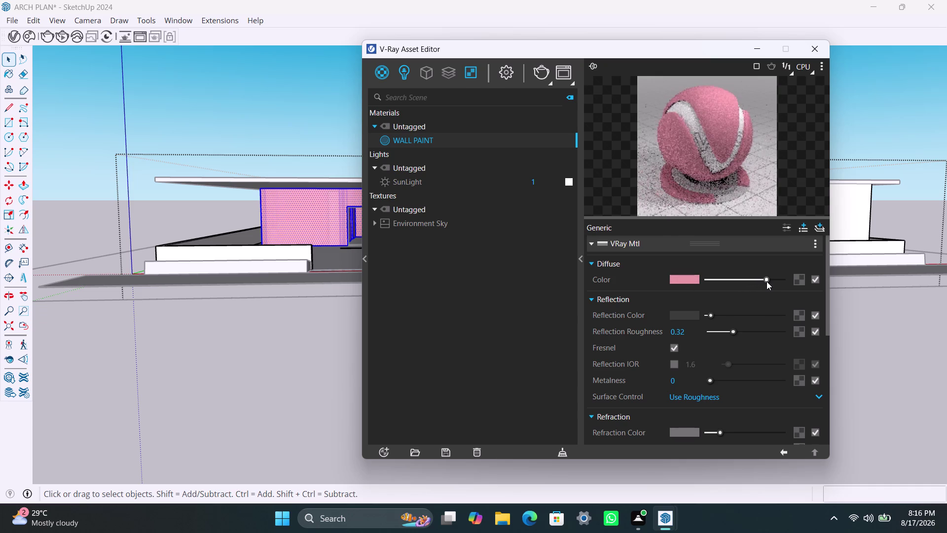
drag(767, 281, 762, 282)
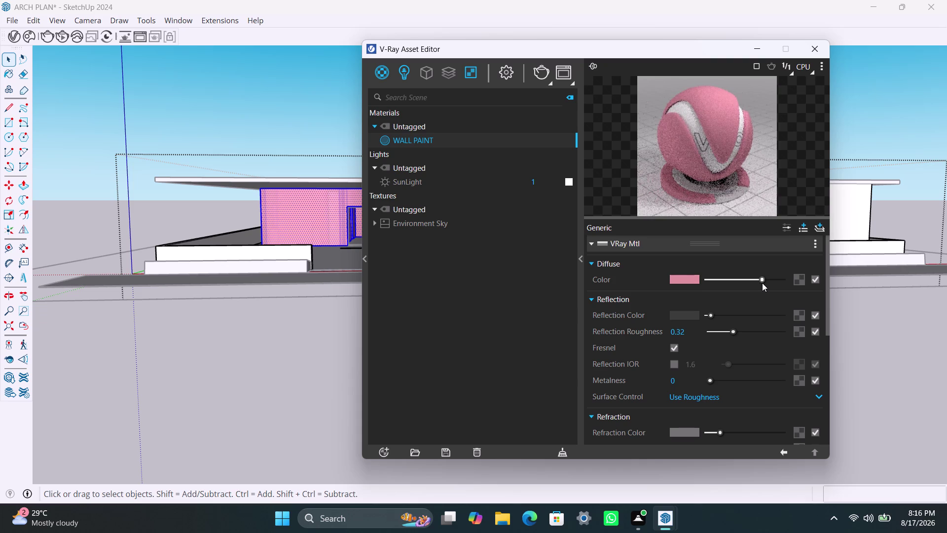
drag(762, 283, 758, 283)
scroll(down, 3)
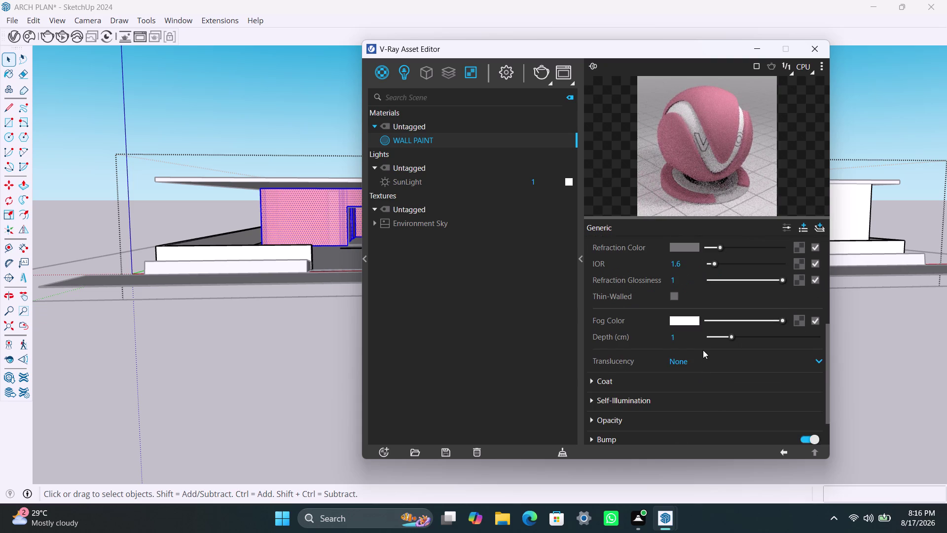
scroll(up, 3)
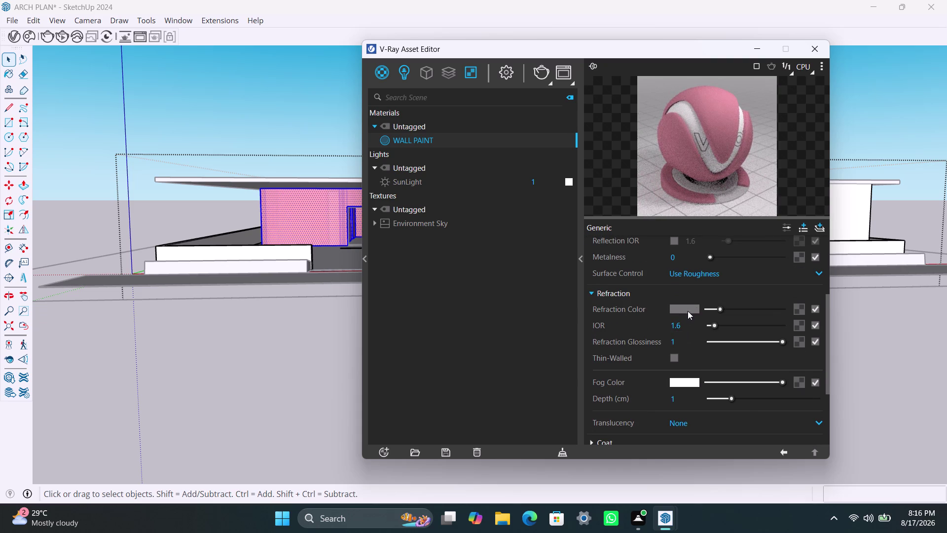
Drag WALL PAINT's Refraction Color down to near-black.
click(722, 309)
drag(718, 309, 724, 309)
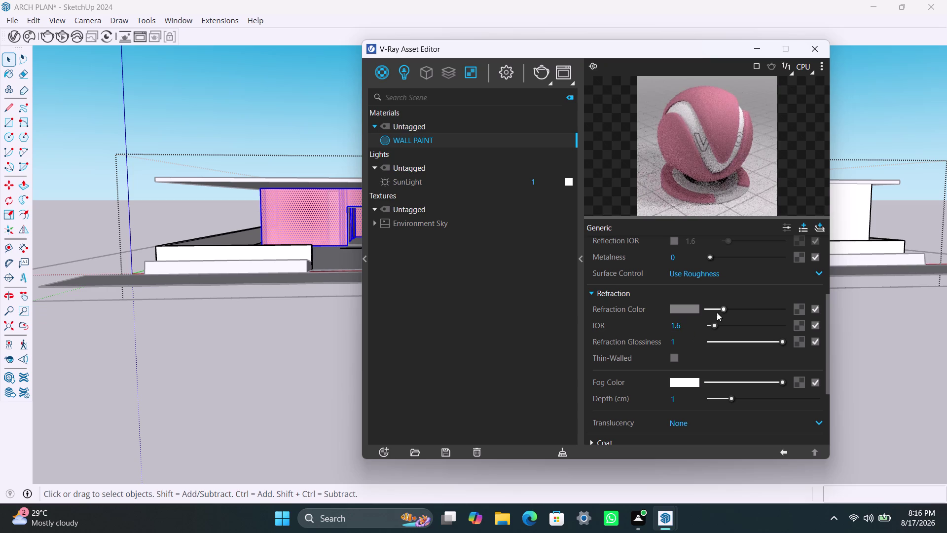
drag(722, 310, 729, 309)
drag(726, 307, 732, 308)
drag(733, 308, 725, 308)
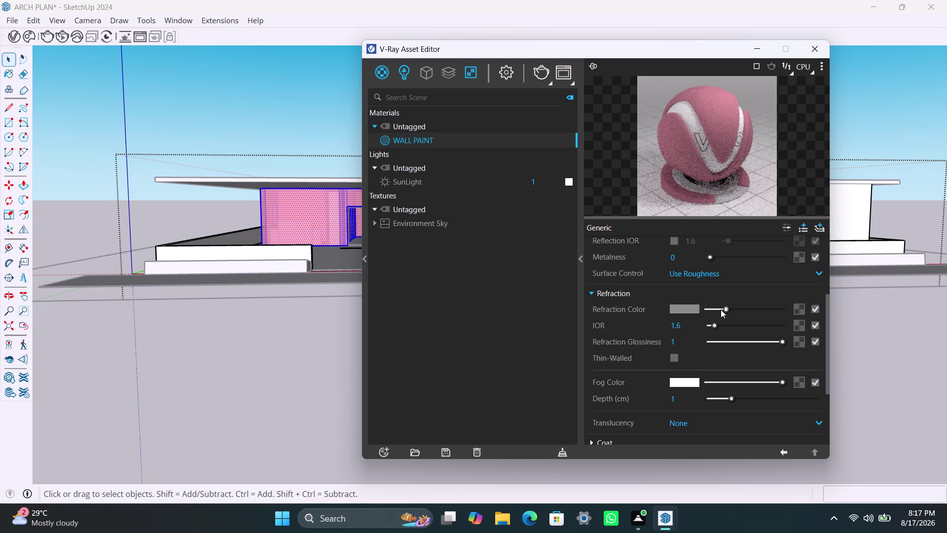
drag(726, 308, 712, 312)
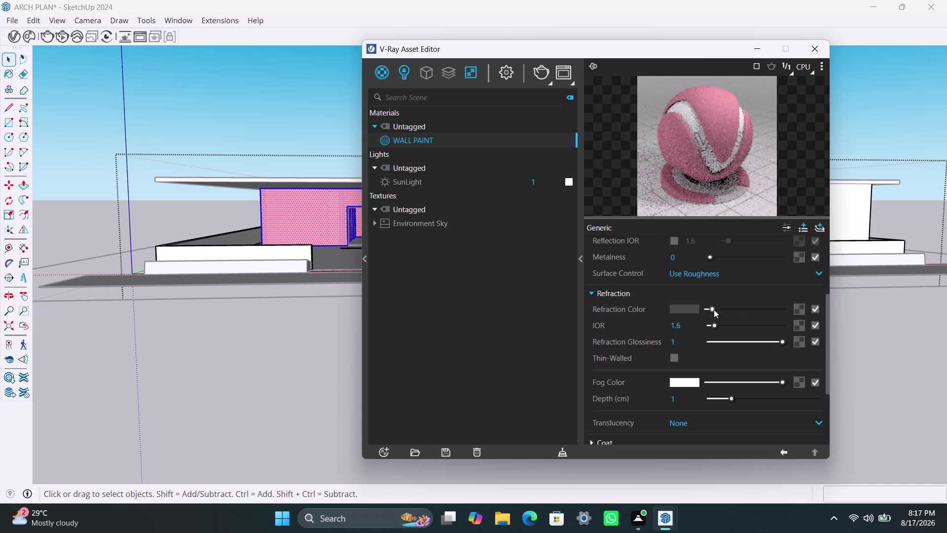
click(714, 309)
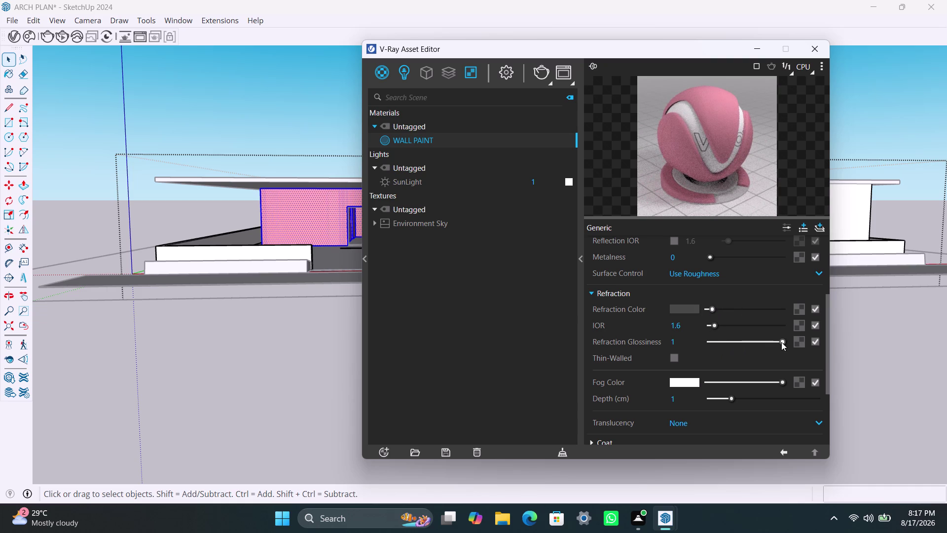
Lower the refraction glossiness to 0.54.
drag(782, 342, 740, 352)
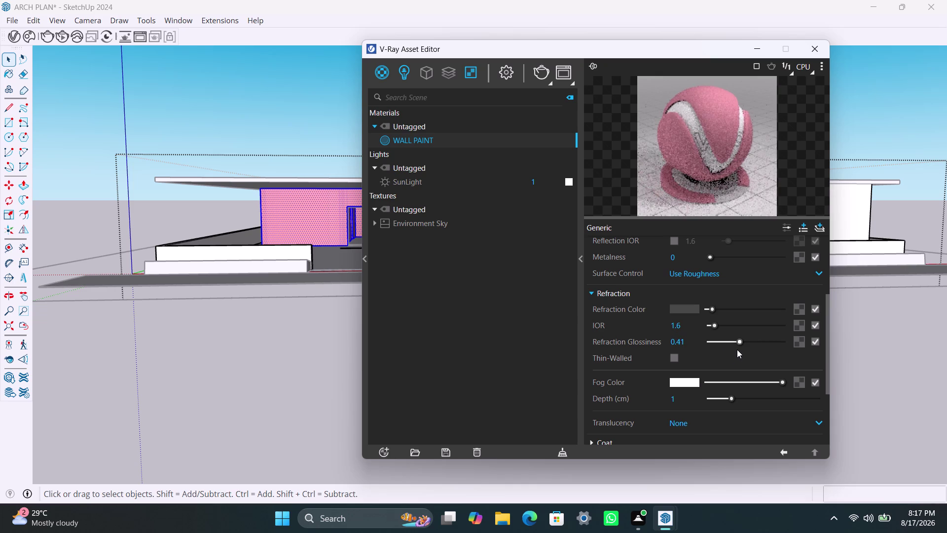
drag(738, 339, 742, 340)
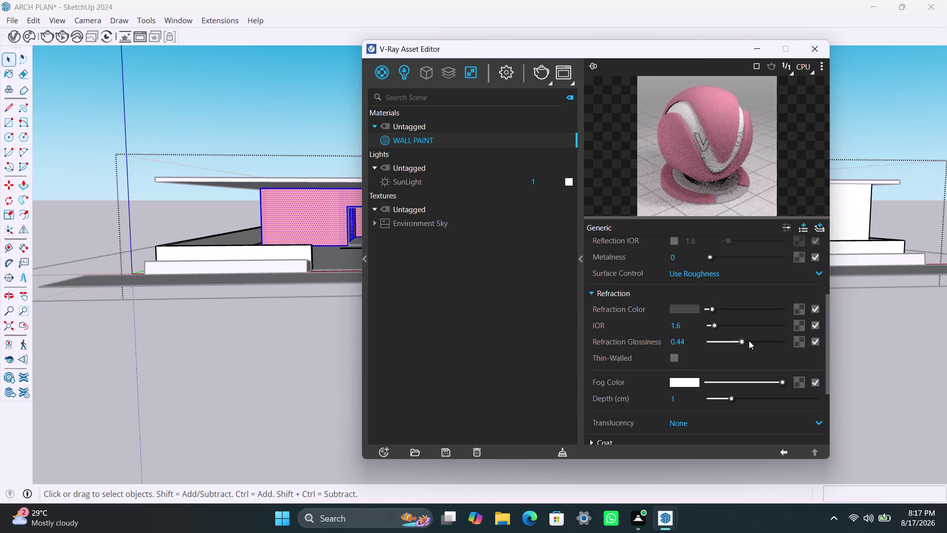
drag(742, 341, 749, 340)
drag(712, 308, 673, 314)
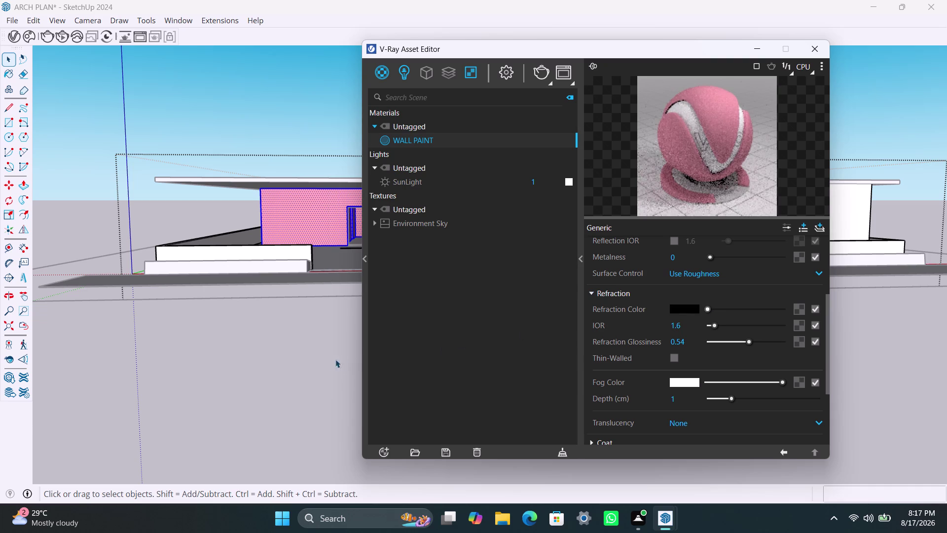
click(707, 310)
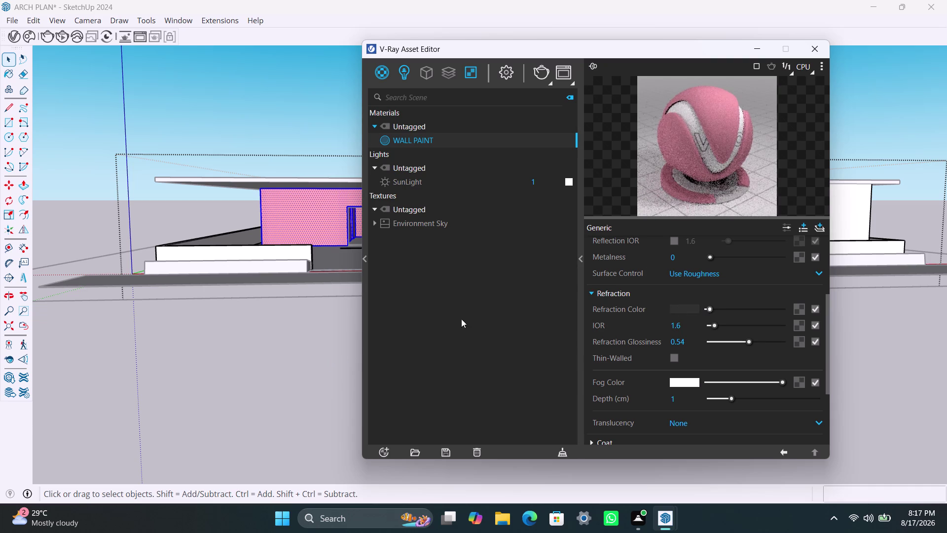
Clear the wall selection by clicking empty space.
click(305, 337)
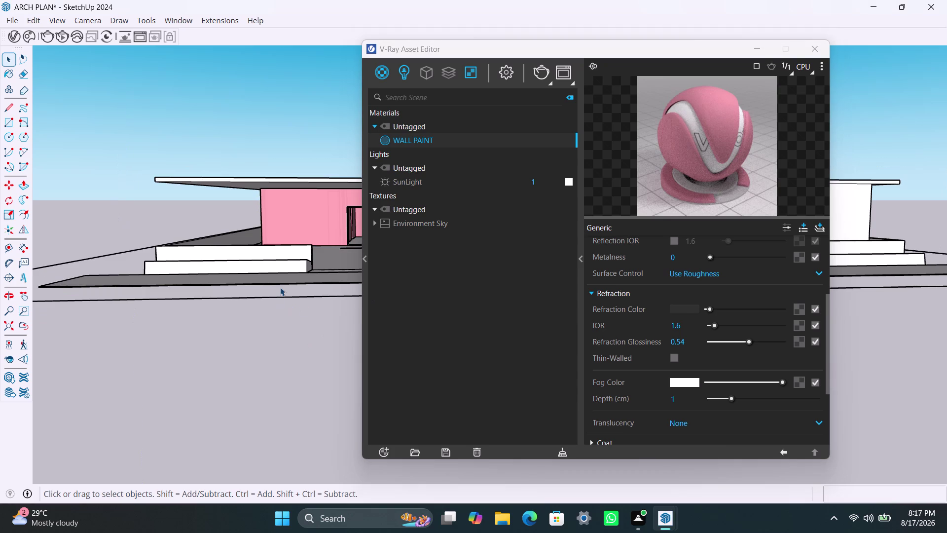
scroll(down, 3)
scroll(down, 3)
scroll(down, 3)
scroll(up, 3)
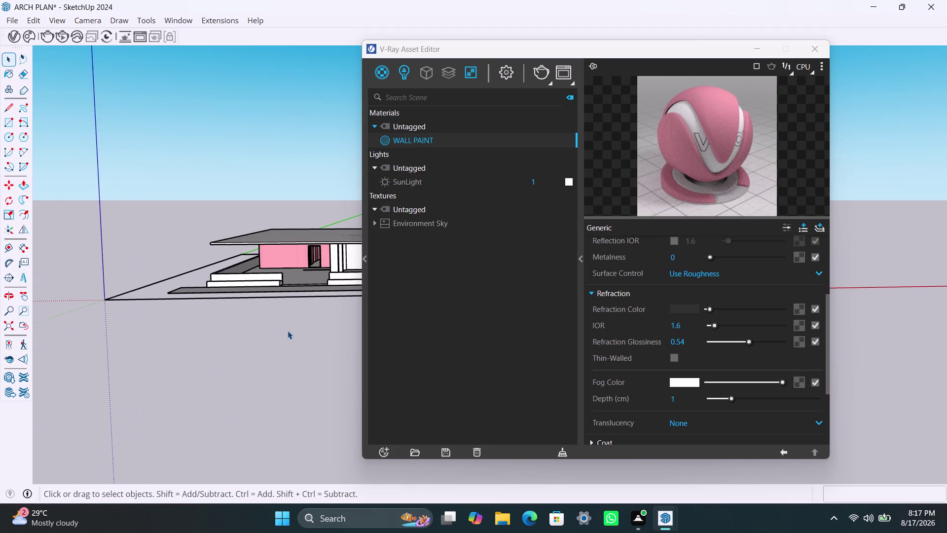
Orbit to view the house's long side, front, and pink walls at an angle.
middle_drag(290, 330, 513, 337)
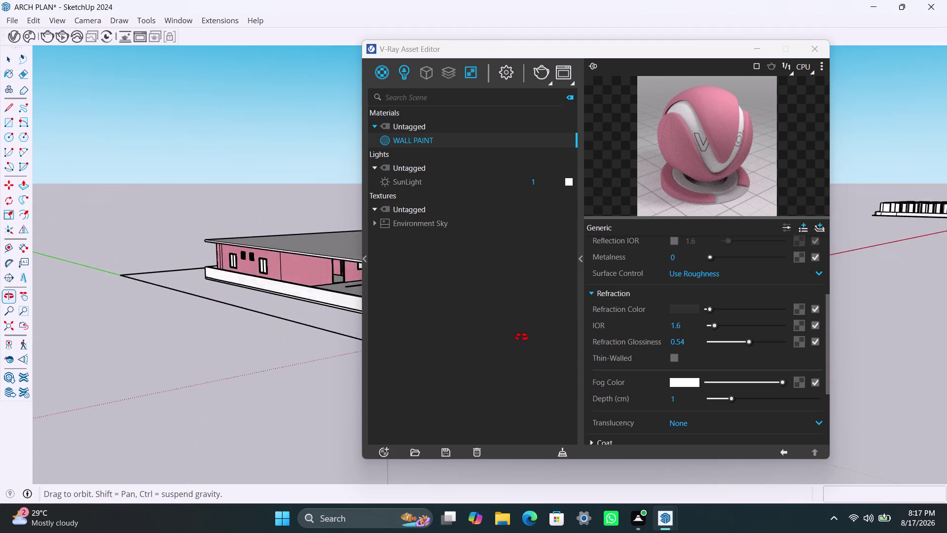
middle_drag(513, 337, 242, 341)
scroll(down, 3)
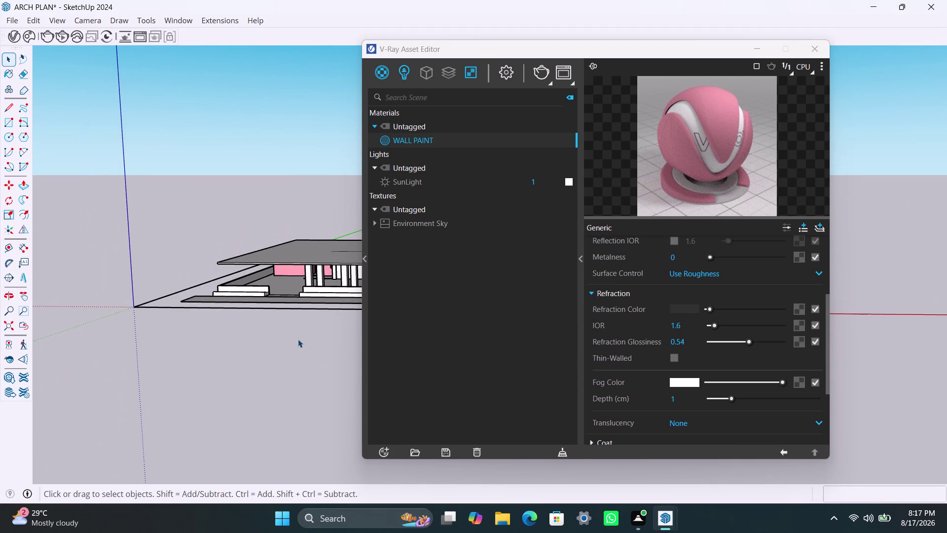
middle_drag(302, 337, 144, 345)
scroll(up, 3)
middle_drag(251, 337, 340, 335)
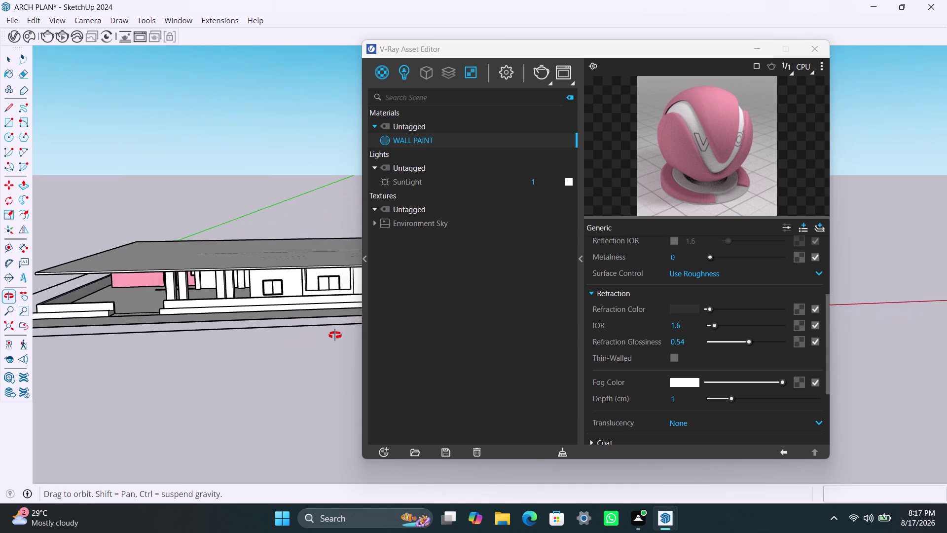
middle_drag(340, 334, 347, 332)
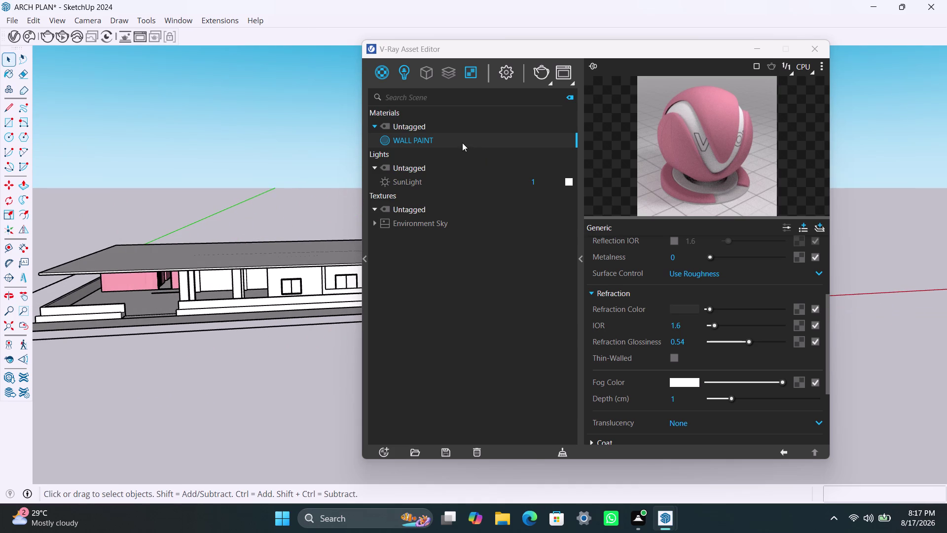
scroll(up, 3)
scroll(up, 3)
Open the diffuse colour picker and try teal, grey-green and near-white tones.
click(693, 281)
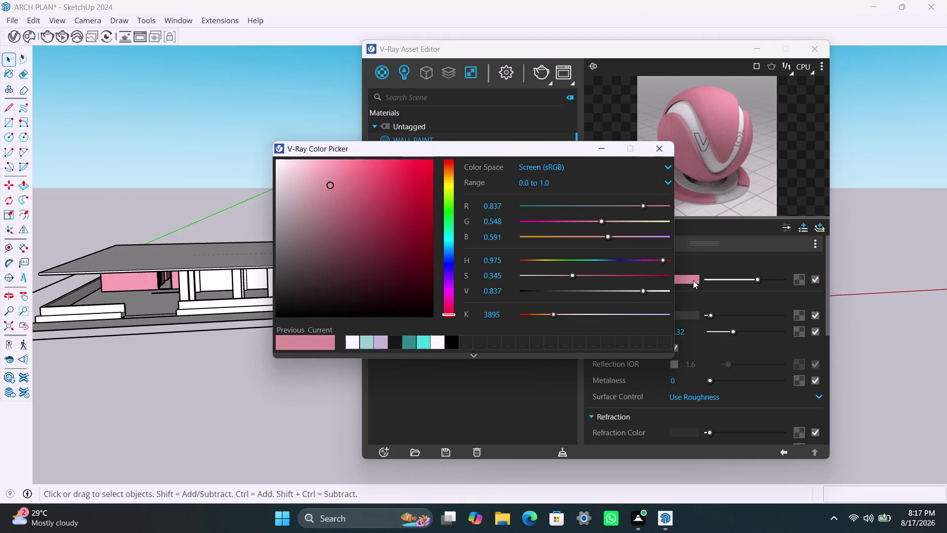
click(447, 237)
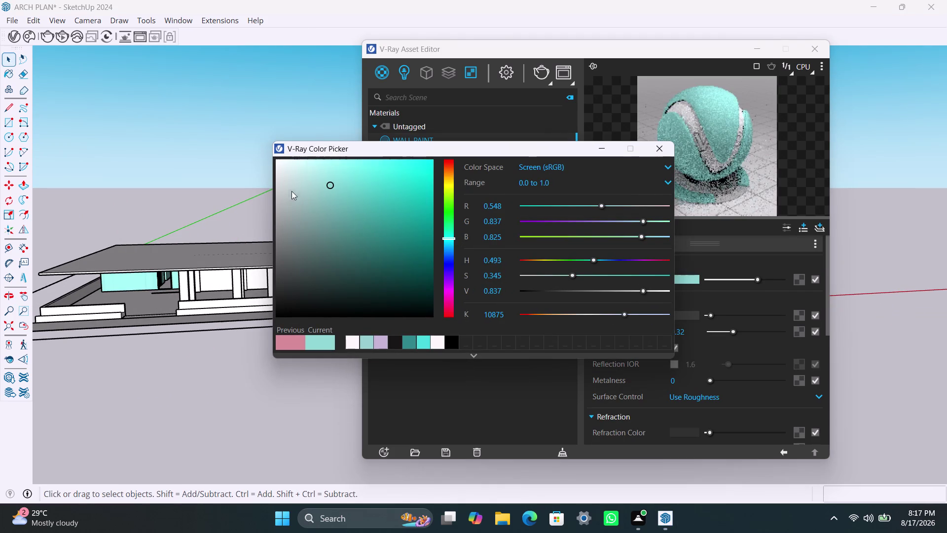
click(302, 172)
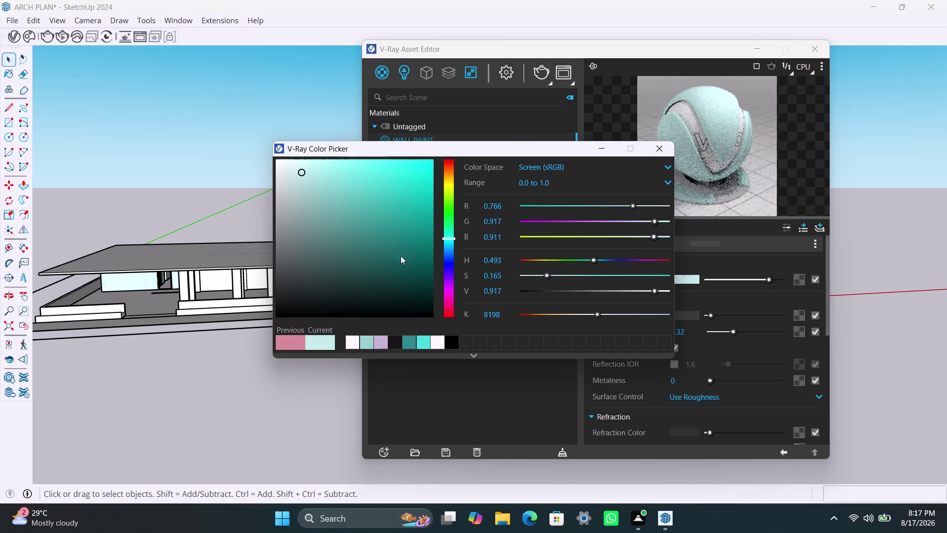
click(298, 269)
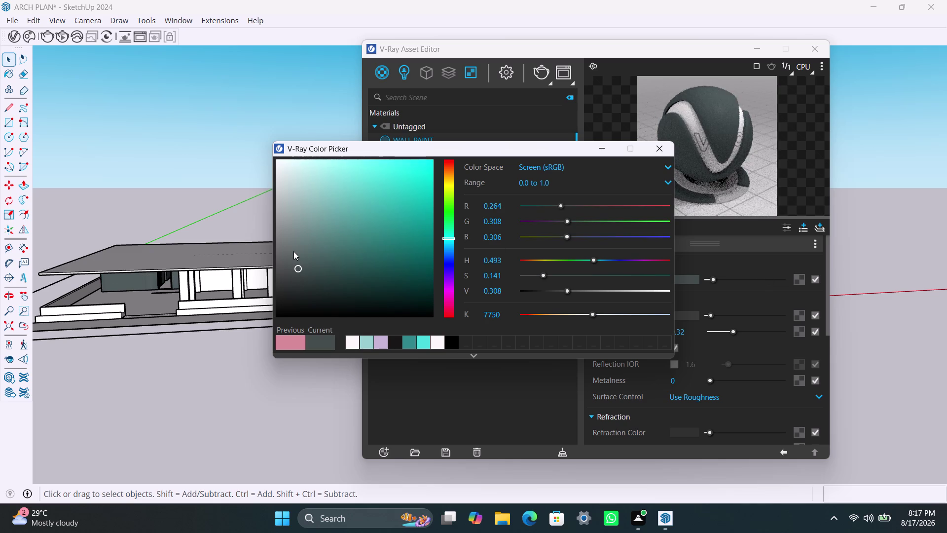
click(293, 251)
click(293, 233)
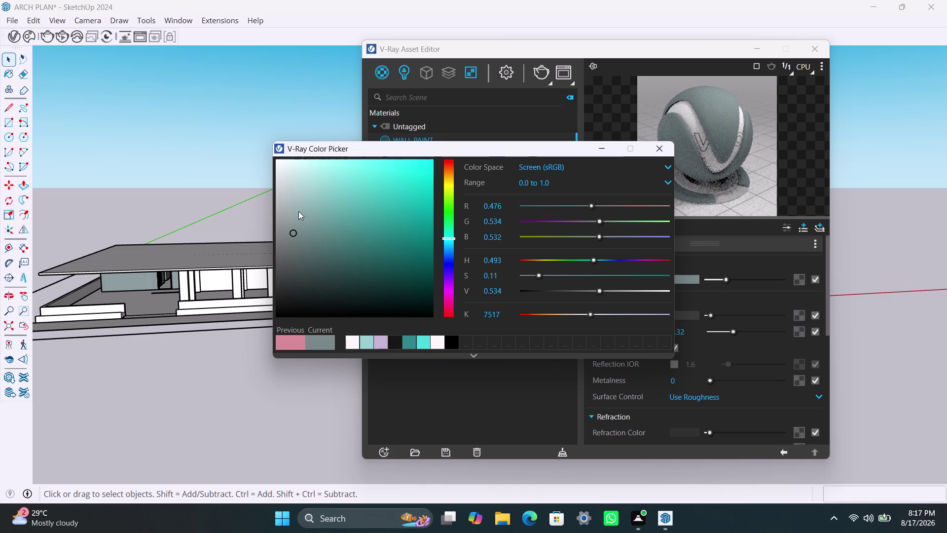
click(282, 161)
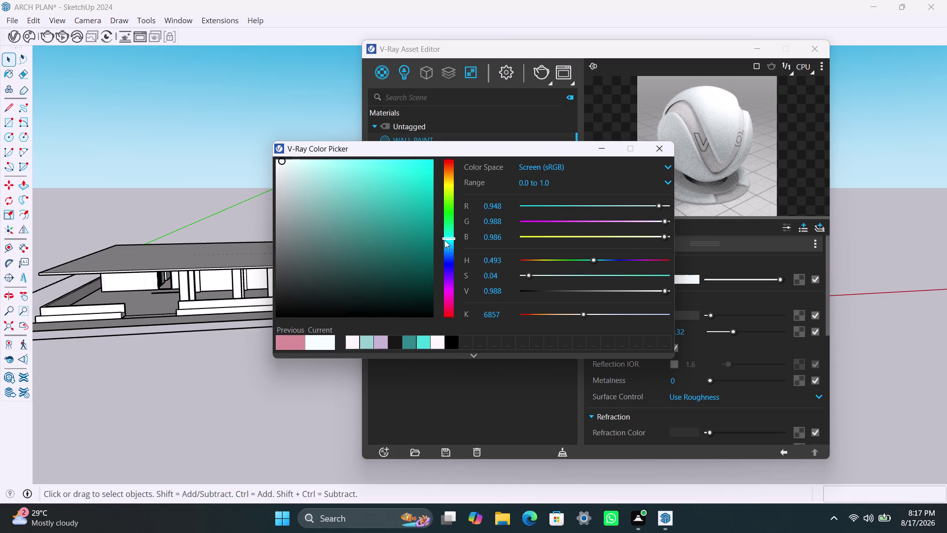
Shift the hue to yellow and accept a pale yellow tint.
click(453, 186)
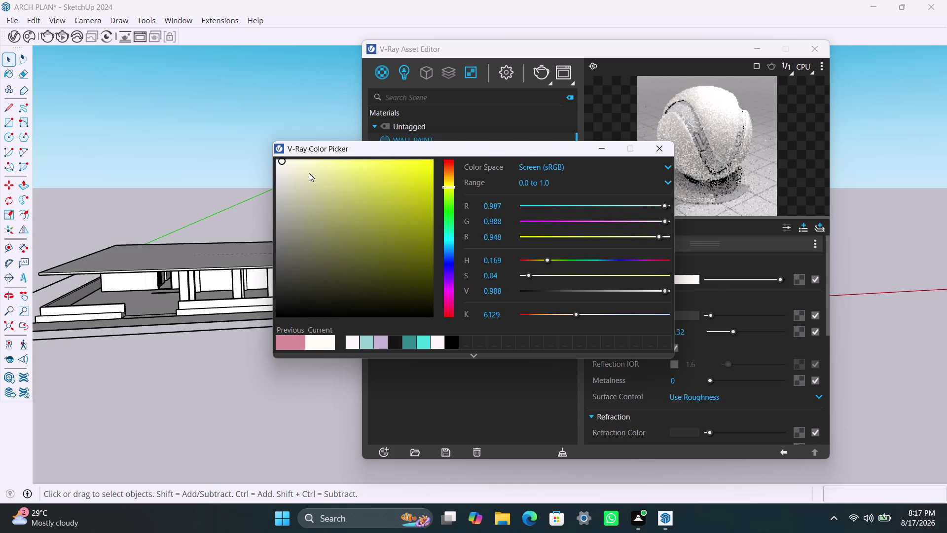
click(309, 173)
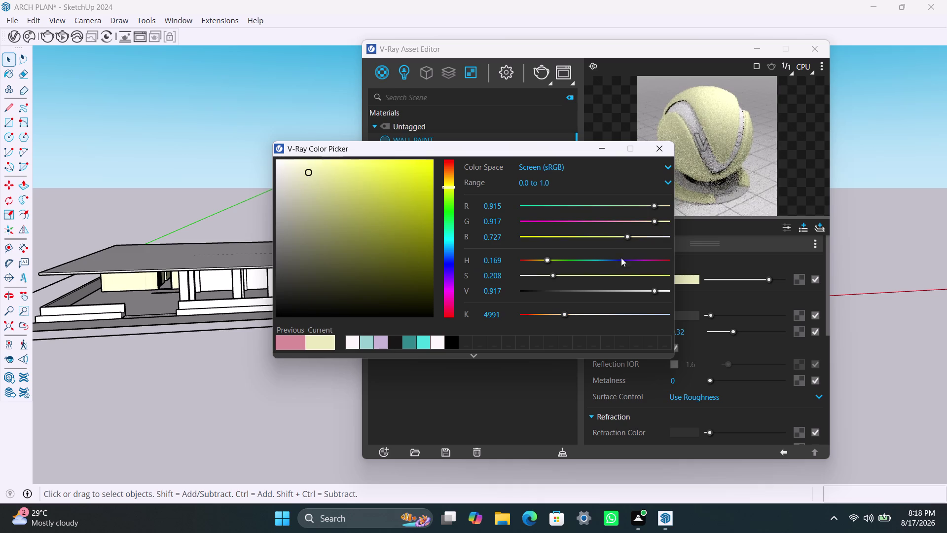
click(589, 151)
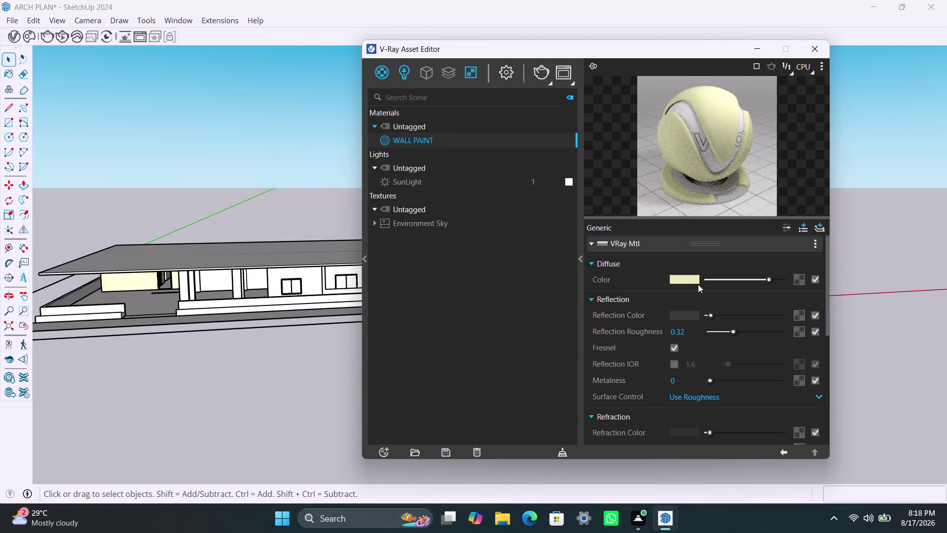
Select the nearby walls and apply WALL PAINT to them from the Asset Editor.
right_click(685, 280)
scroll(down, 3)
middle_drag(292, 323, 309, 290)
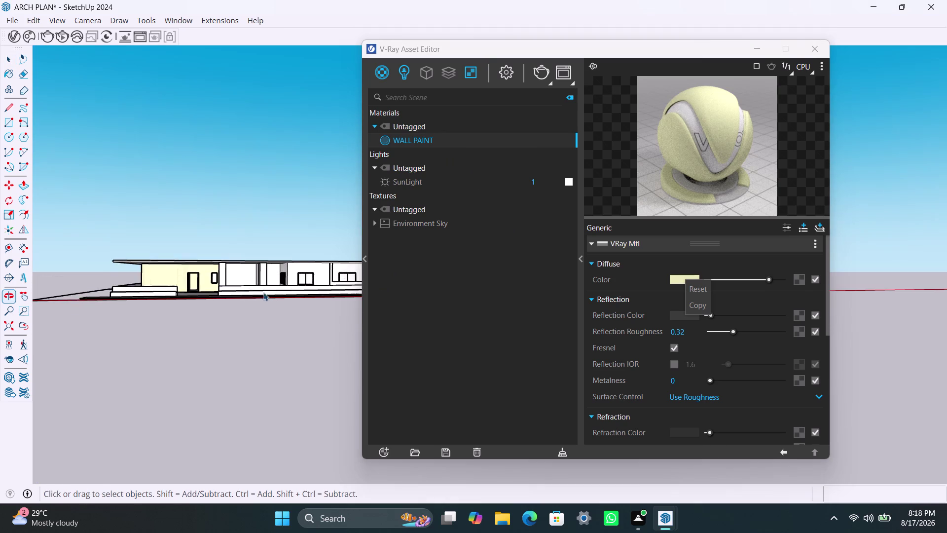
scroll(up, 3)
click(248, 282)
double_click(250, 281)
click(253, 280)
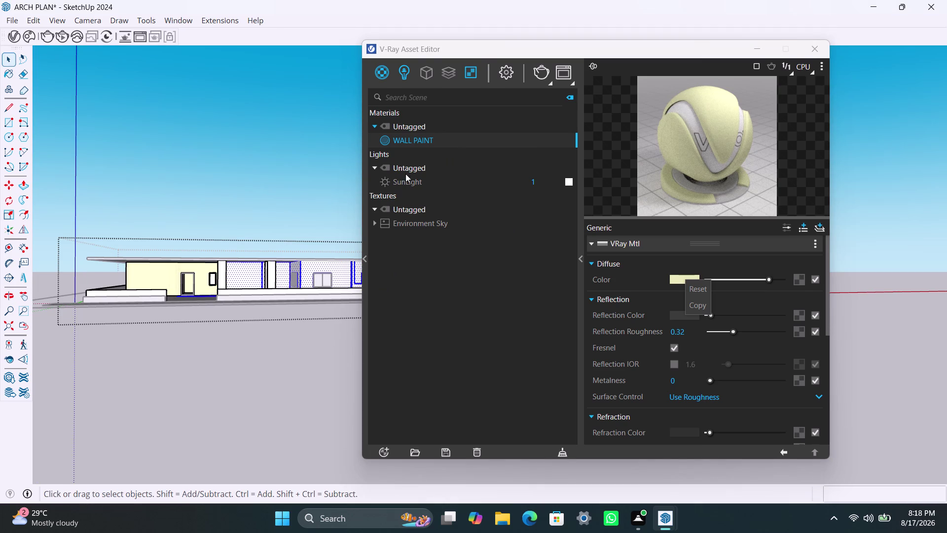
right_click(433, 141)
click(477, 164)
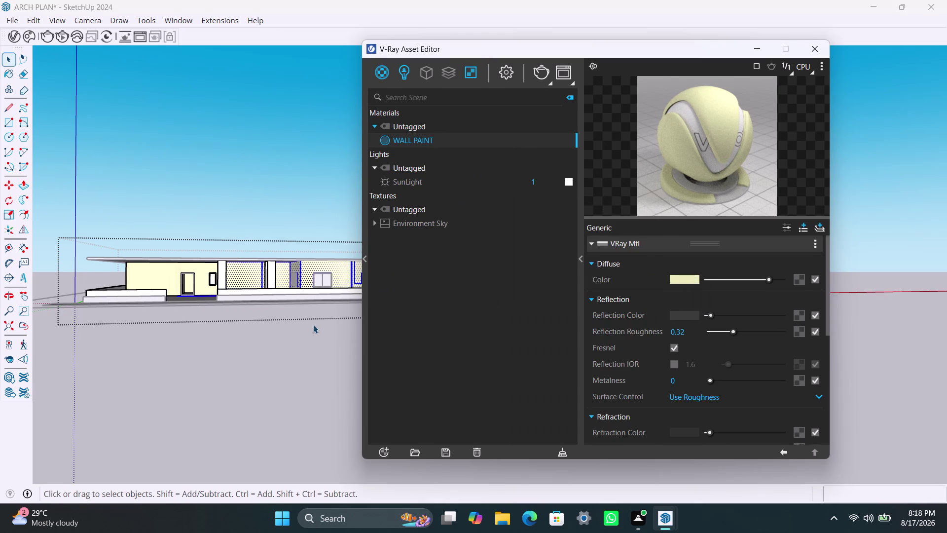
Orbit around the house to bring the long facade into close view.
scroll(down, 3)
middle_drag(308, 328, 254, 337)
scroll(down, 3)
middle_drag(303, 324, 242, 365)
scroll(down, 3)
middle_drag(312, 343, 153, 331)
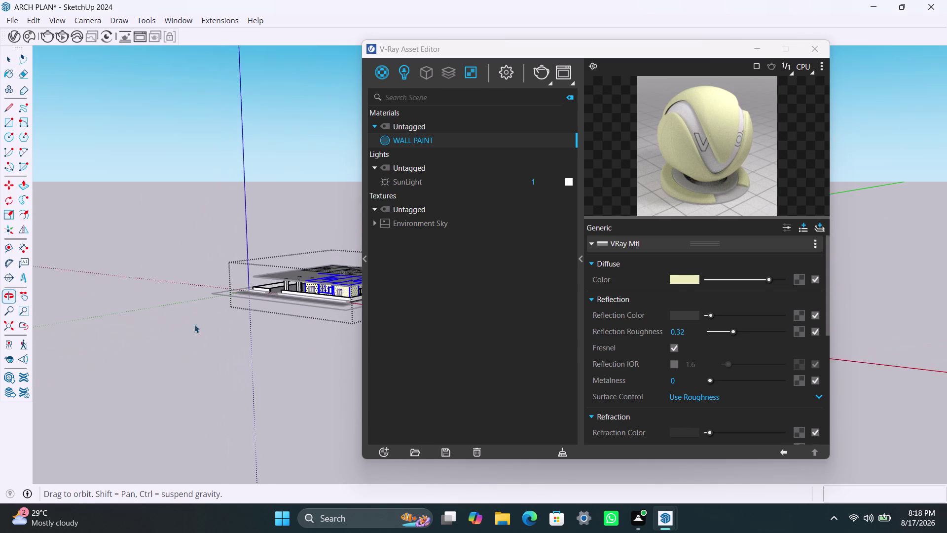
middle_drag(318, 320, 151, 385)
scroll(up, 3)
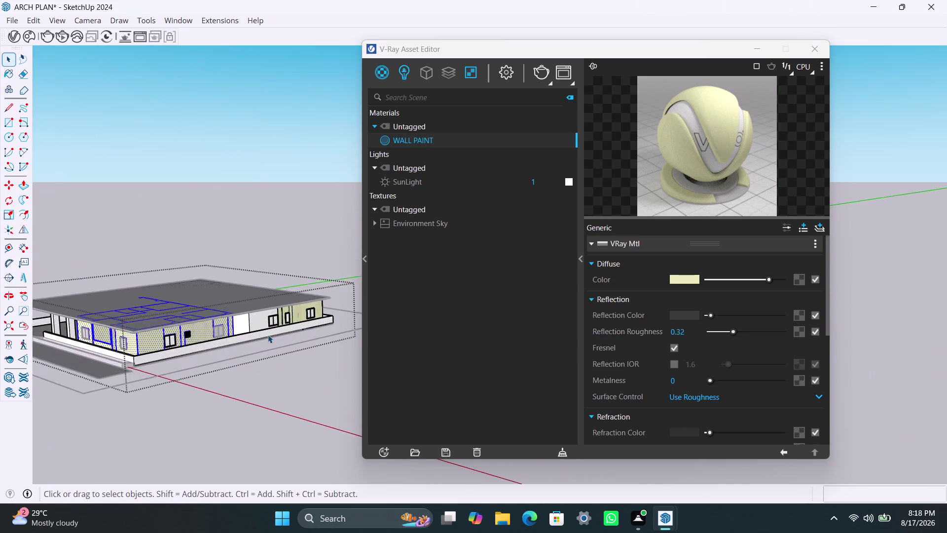
scroll(up, 3)
middle_drag(260, 341, 230, 334)
Select the white wall panel inside the group and apply WALL PAINT to it.
click(245, 311)
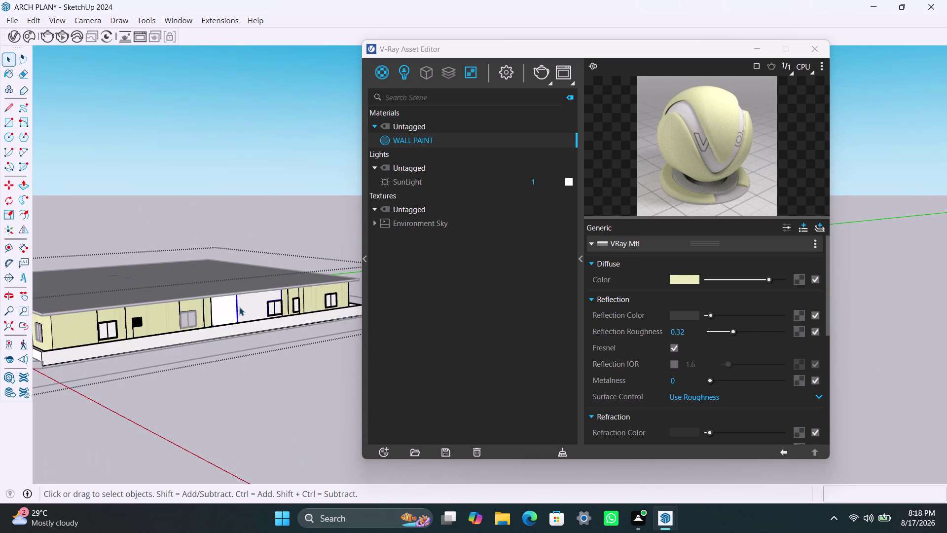
double_click(239, 306)
click(239, 307)
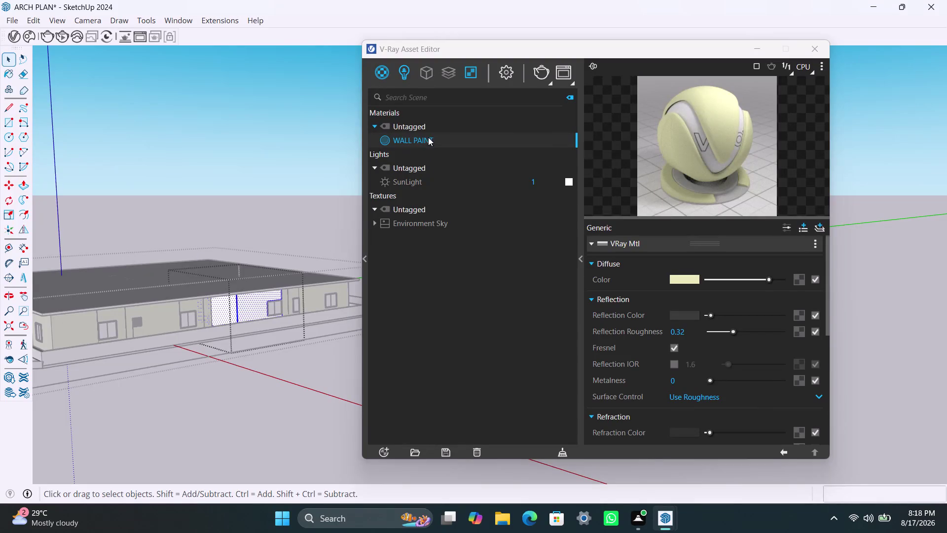
right_click(428, 134)
click(459, 163)
click(256, 366)
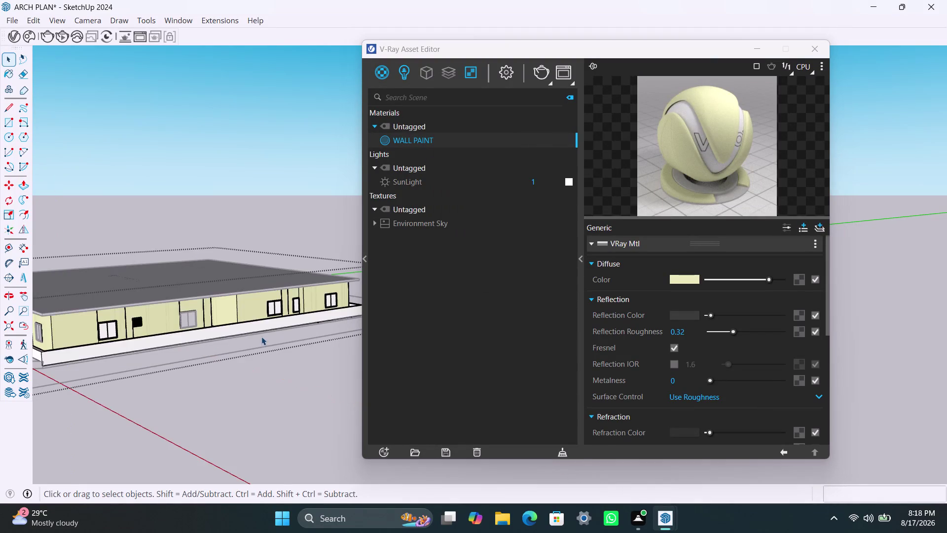
Orbit to the house front to inspect the painted walls and porch columns.
scroll(down, 3)
middle_drag(257, 337, 408, 311)
scroll(down, 3)
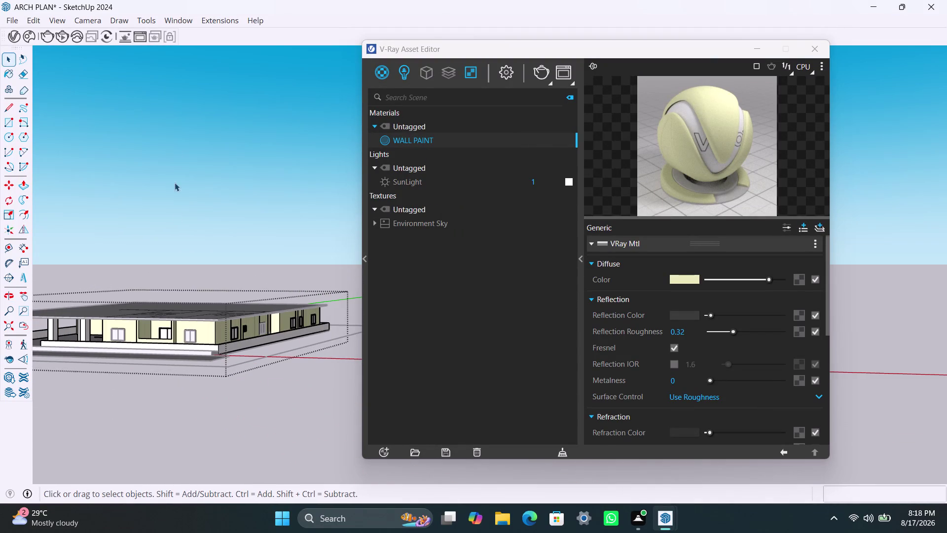
middle_drag(183, 329, 300, 323)
scroll(down, 3)
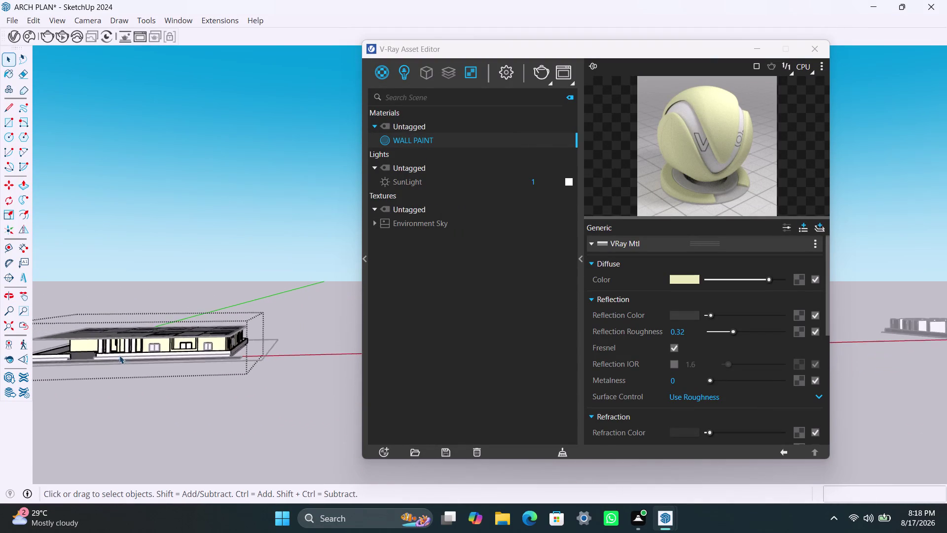
middle_drag(119, 356, 166, 350)
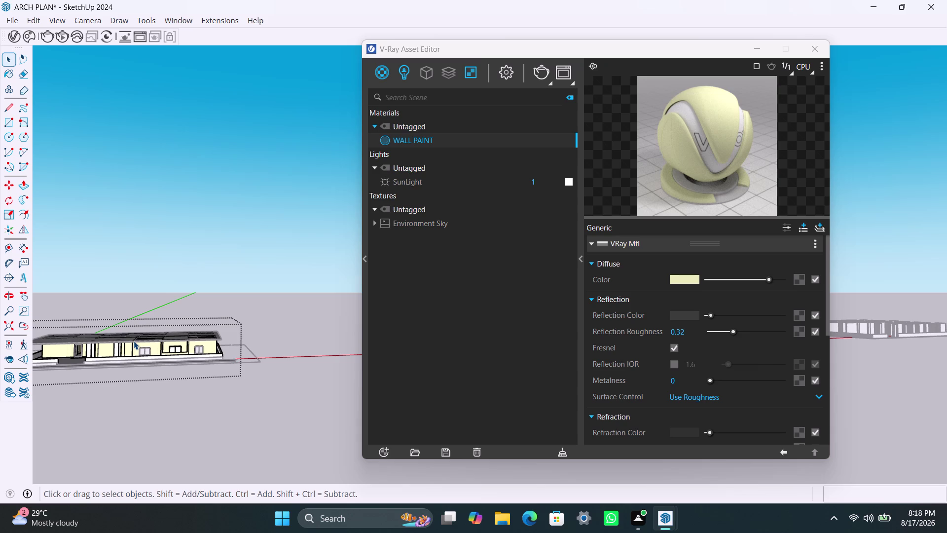
scroll(down, 3)
middle_drag(102, 383, 156, 378)
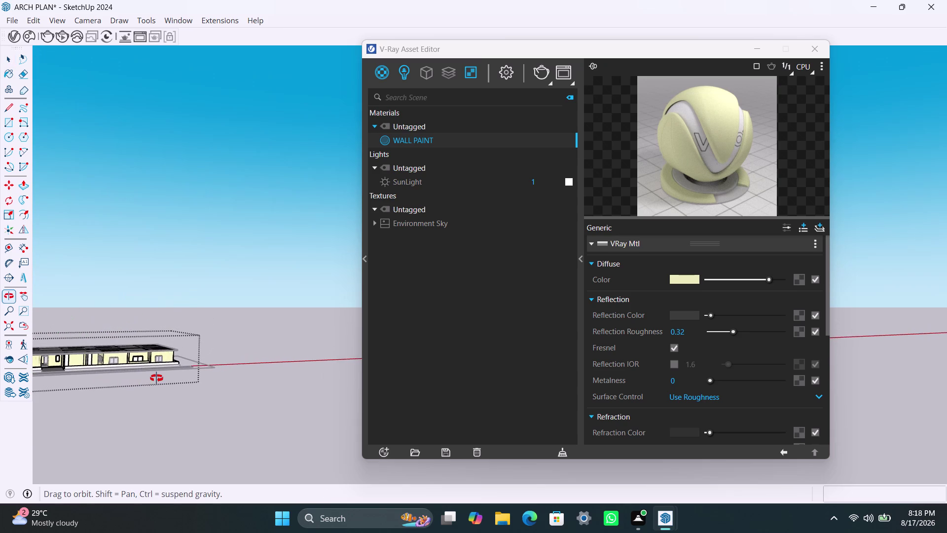
middle_drag(156, 378, 330, 375)
scroll(up, 3)
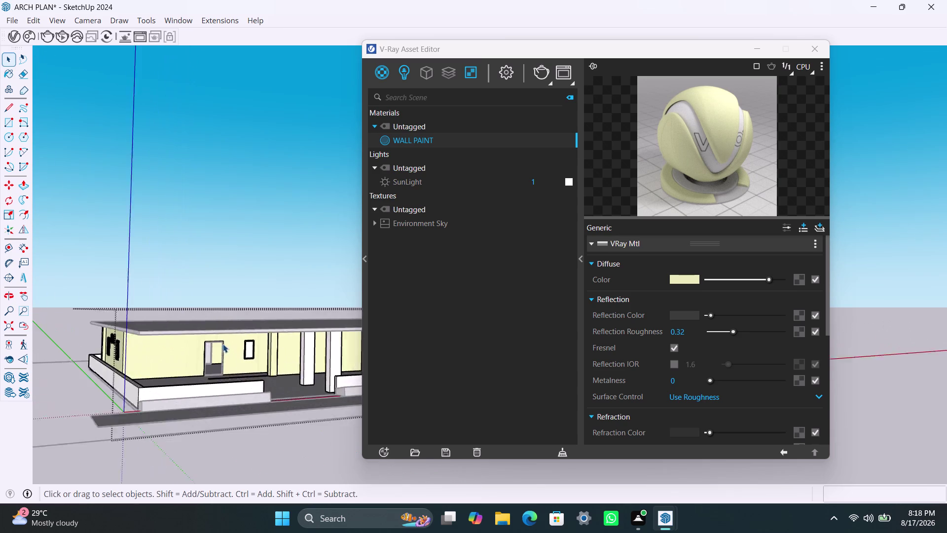
middle_click(234, 349)
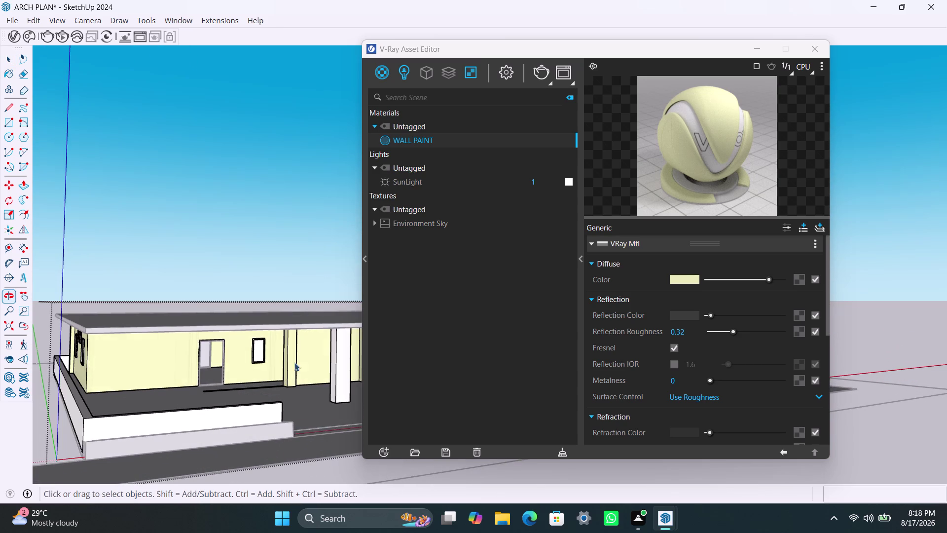
scroll(up, 3)
scroll(up, 3)
scroll(down, 3)
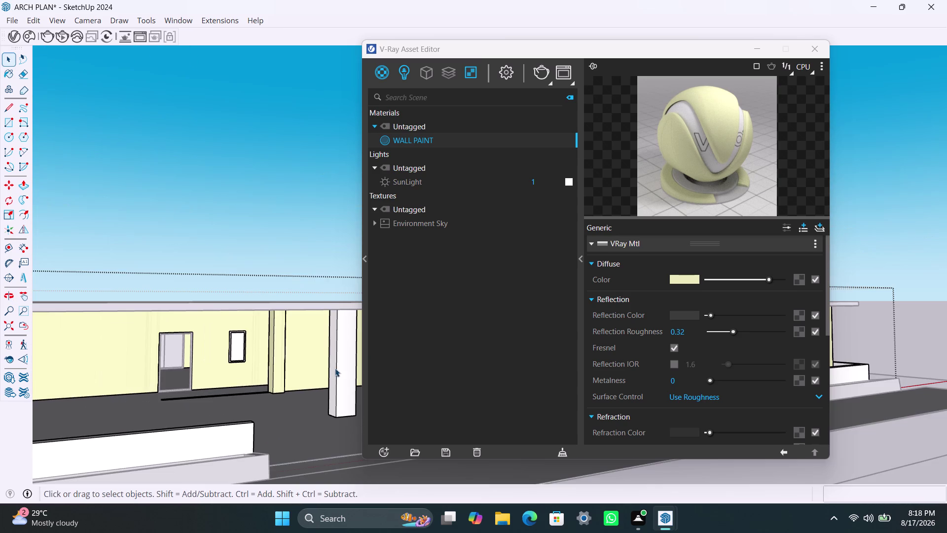
Apply WALL PAINT to the first two white porch columns.
click(337, 367)
triple_click(338, 367)
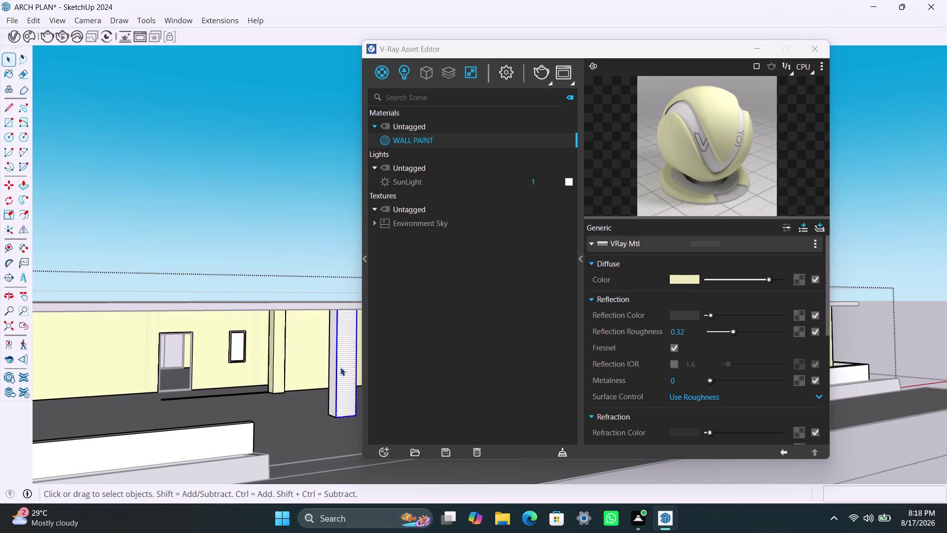
click(341, 367)
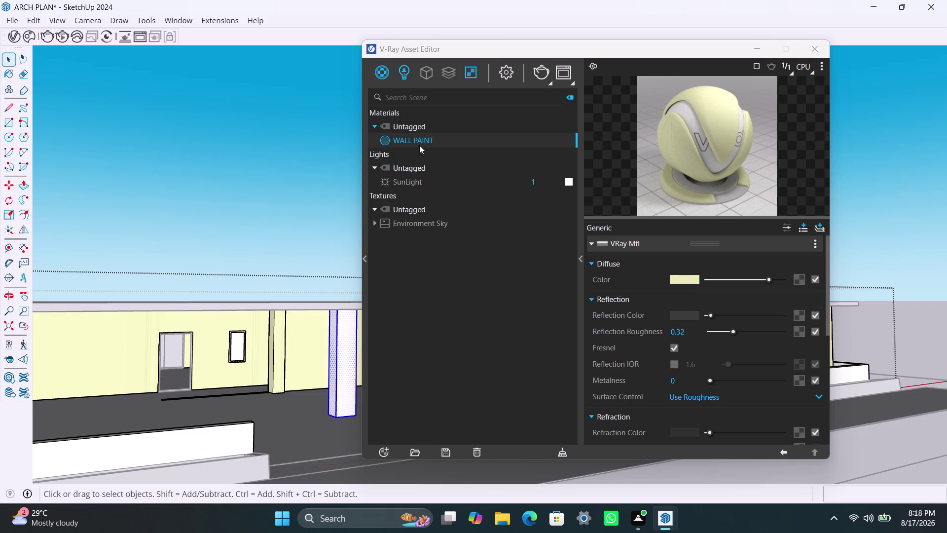
right_click(422, 141)
click(459, 165)
scroll(down, 3)
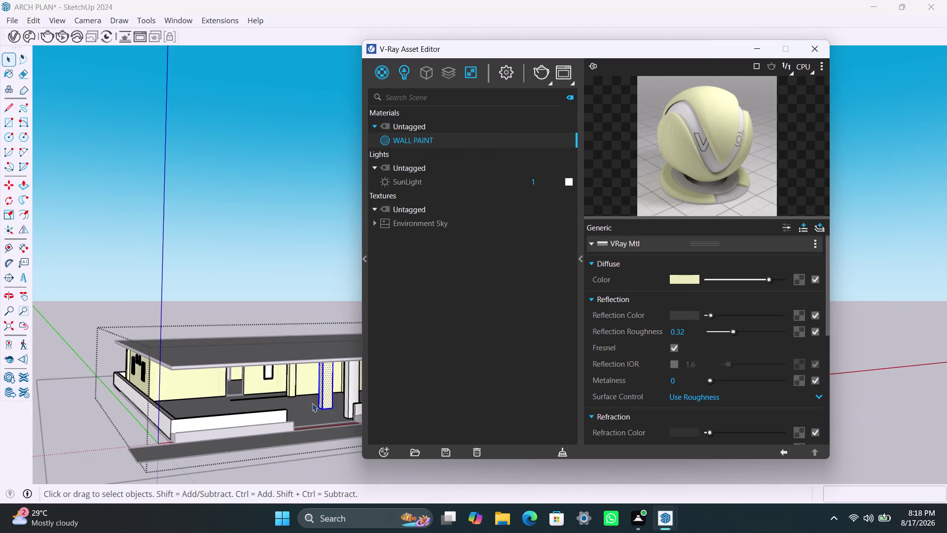
middle_drag(312, 403, 220, 408)
scroll(up, 3)
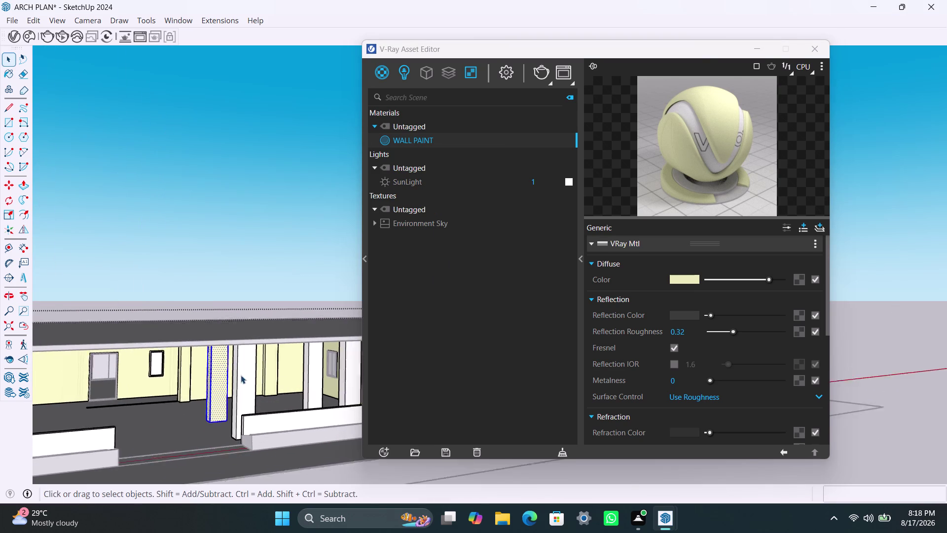
double_click(246, 373)
triple_click(235, 395)
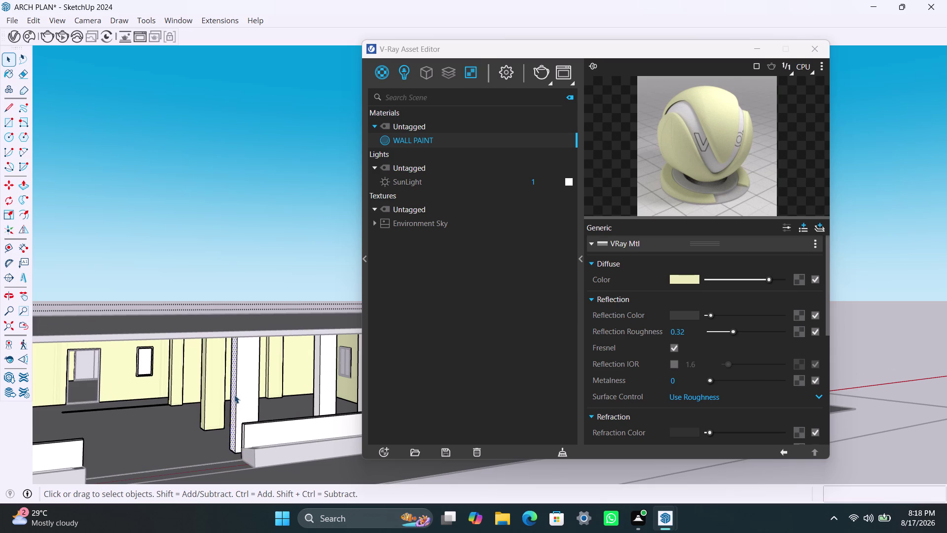
click(234, 395)
right_click(431, 142)
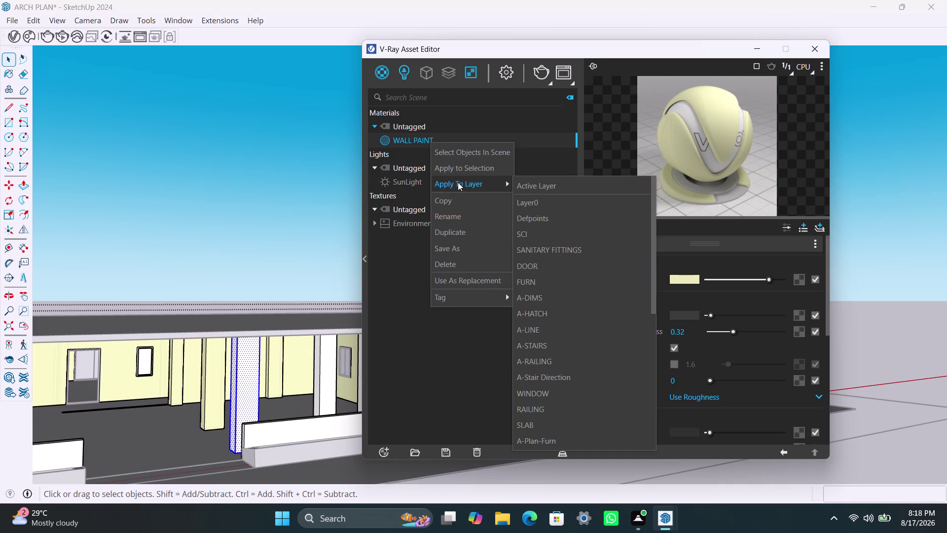
click(462, 171)
Apply WALL PAINT to the two remaining white porch columns.
double_click(328, 372)
double_click(328, 372)
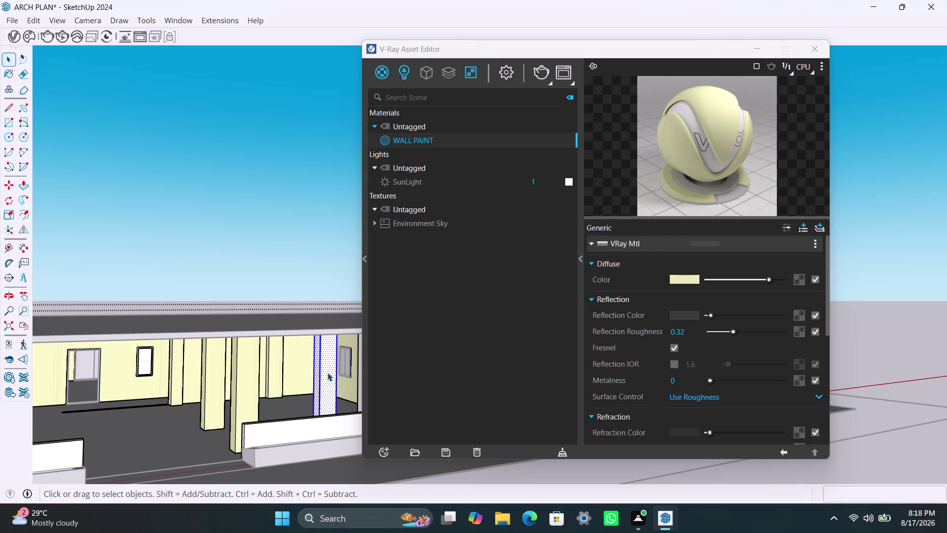
right_click(434, 143)
click(463, 169)
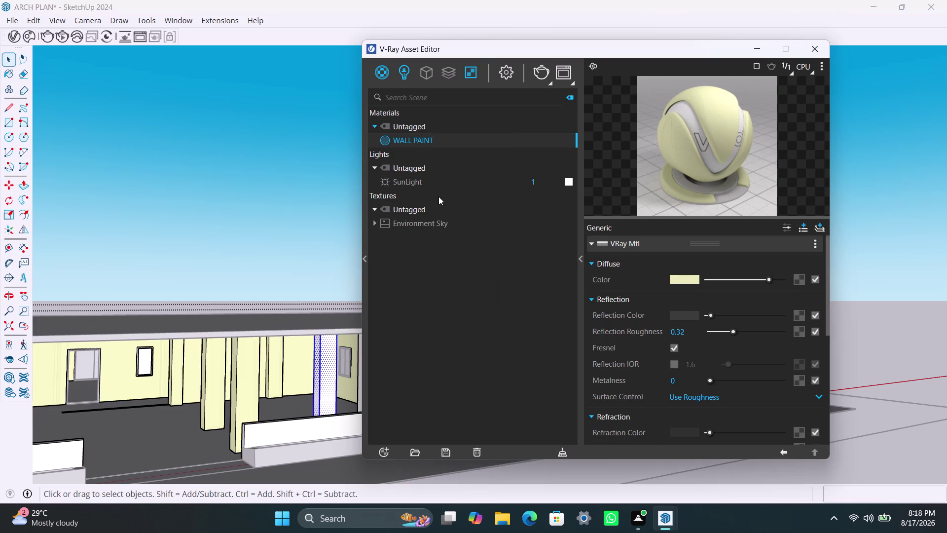
scroll(down, 3)
middle_drag(306, 393, 217, 393)
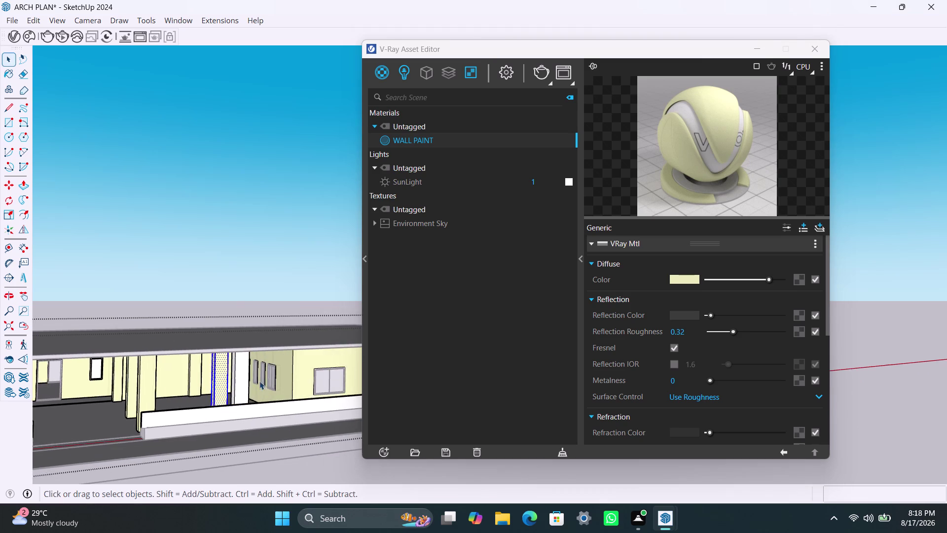
scroll(up, 3)
triple_click(236, 379)
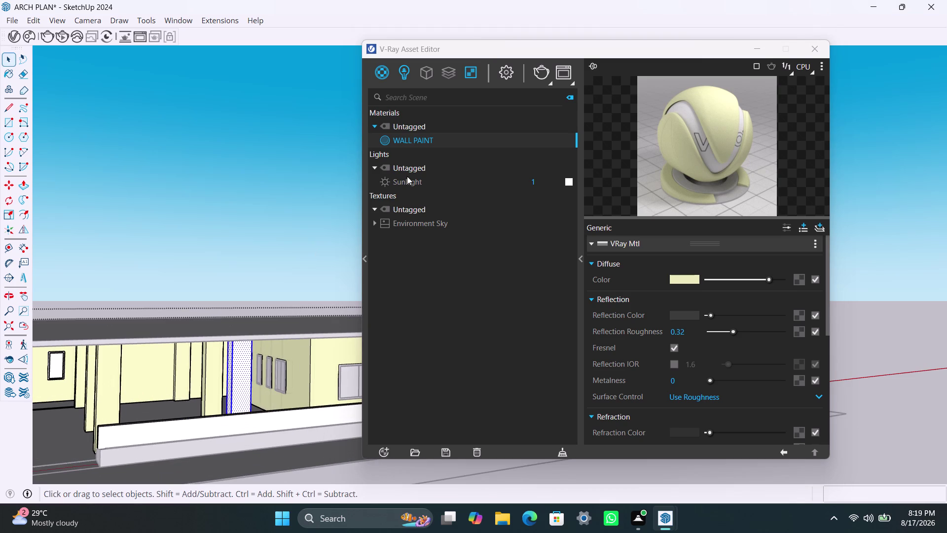
right_click(441, 140)
click(448, 171)
Review the painted columns from an overall view and save the model with Ctrl+S.
scroll(down, 3)
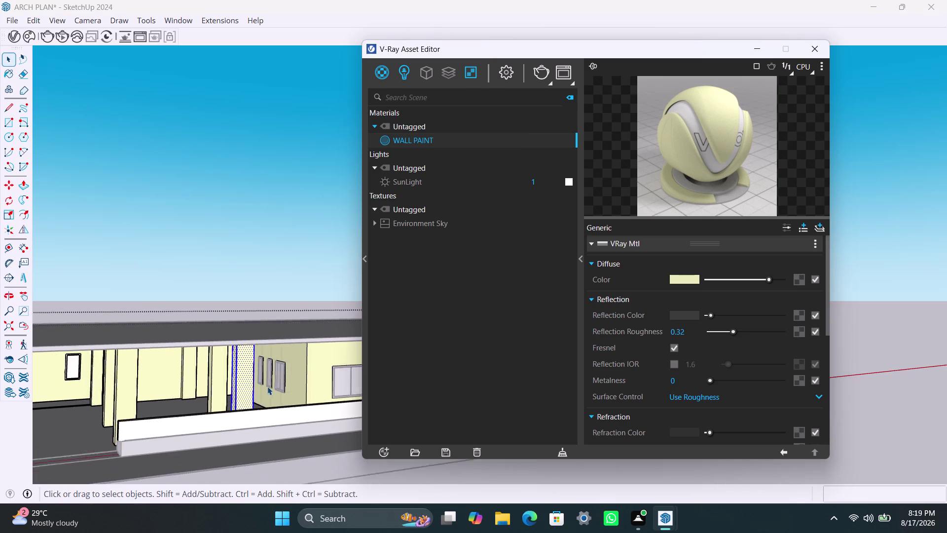
scroll(down, 3)
click(230, 291)
scroll(up, 3)
scroll(up, 3)
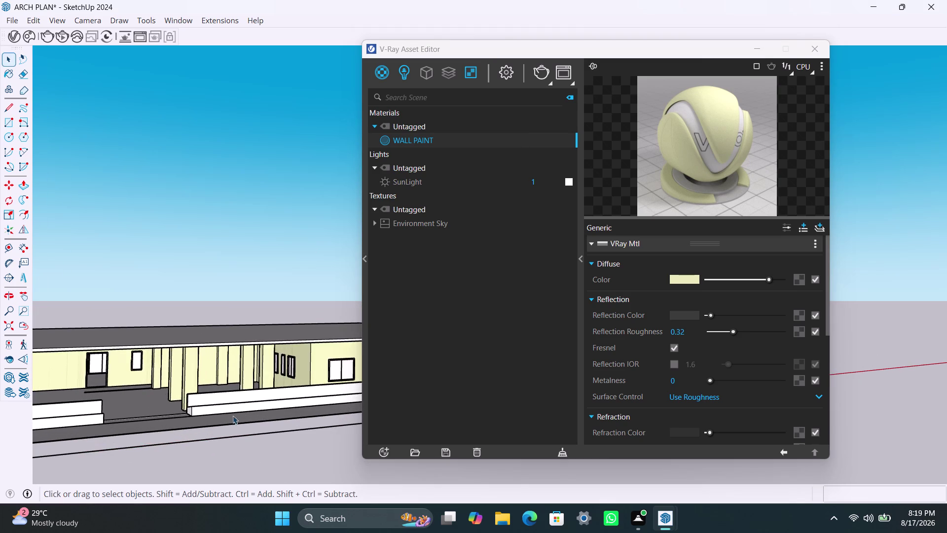
scroll(up, 3)
middle_drag(233, 415, 359, 420)
scroll(up, 3)
middle_drag(207, 408, 208, 407)
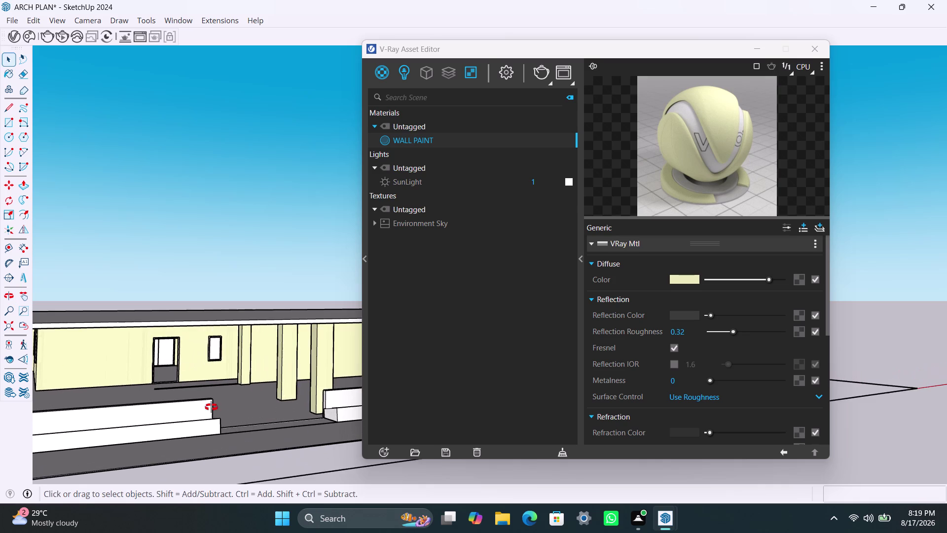
middle_drag(208, 407, 274, 398)
scroll(down, 3)
scroll(down, 3)
middle_drag(274, 389, 268, 389)
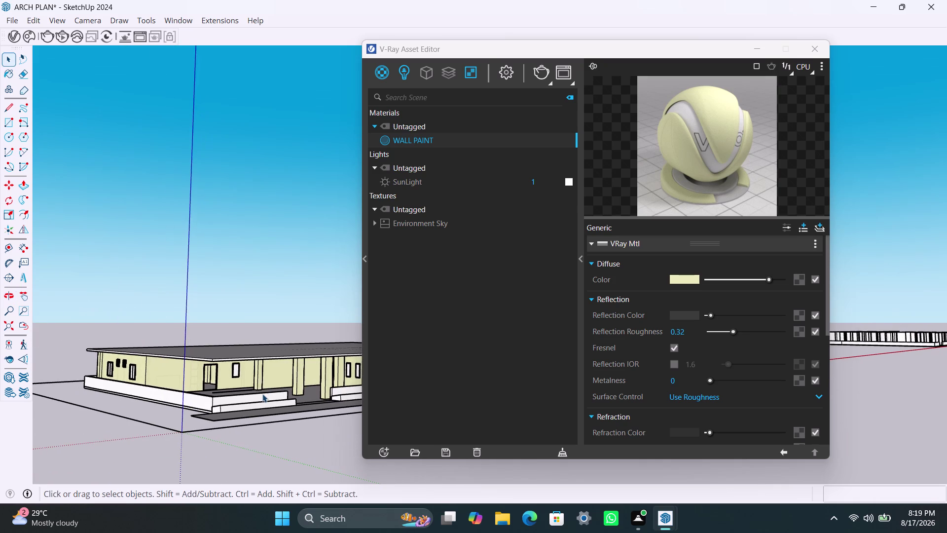
key(ctrl+s)
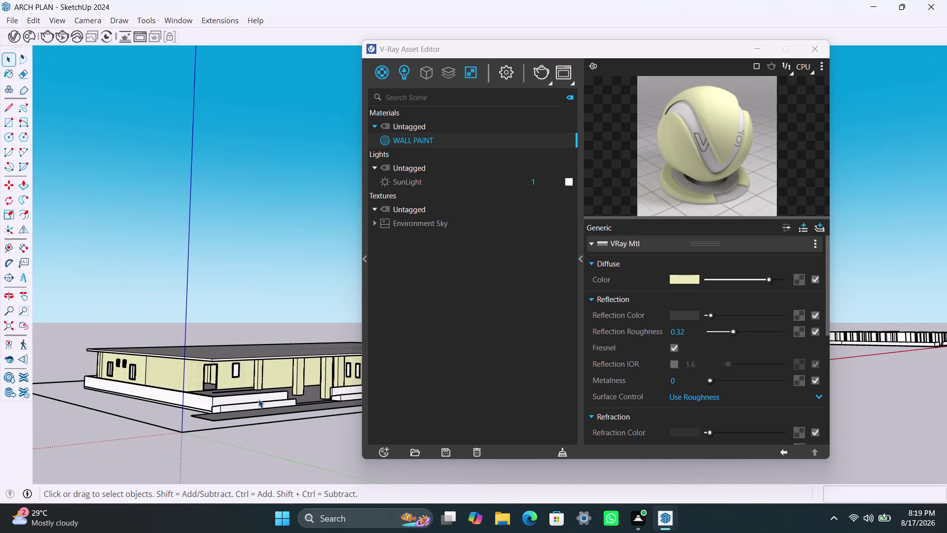